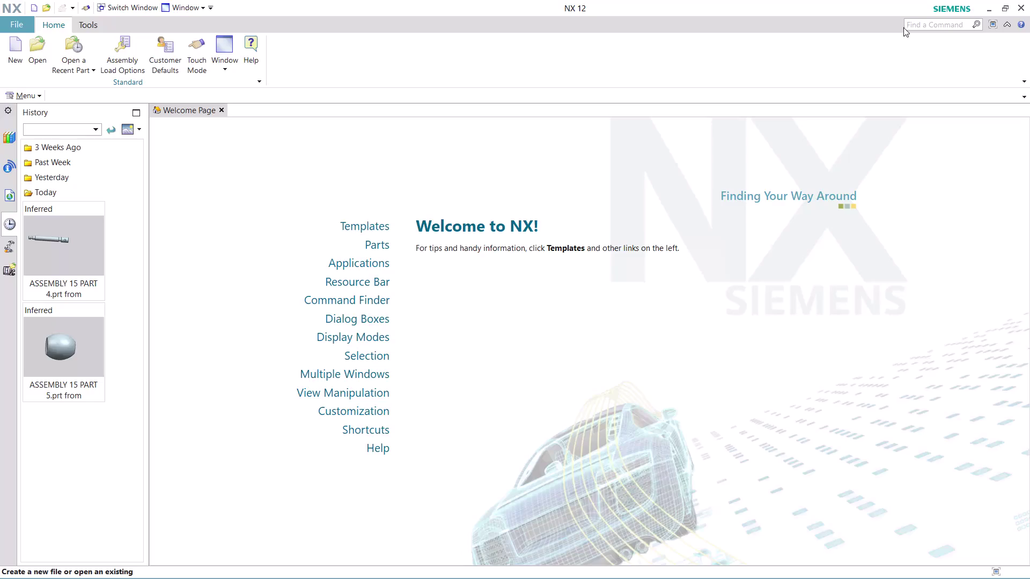
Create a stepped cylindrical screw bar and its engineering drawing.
Search 'journal' in Find a Command and launch Record Journal from the results.
click(921, 24)
text(j)
text(ourn)
key(a)
key(Return)
key(apostrophe)
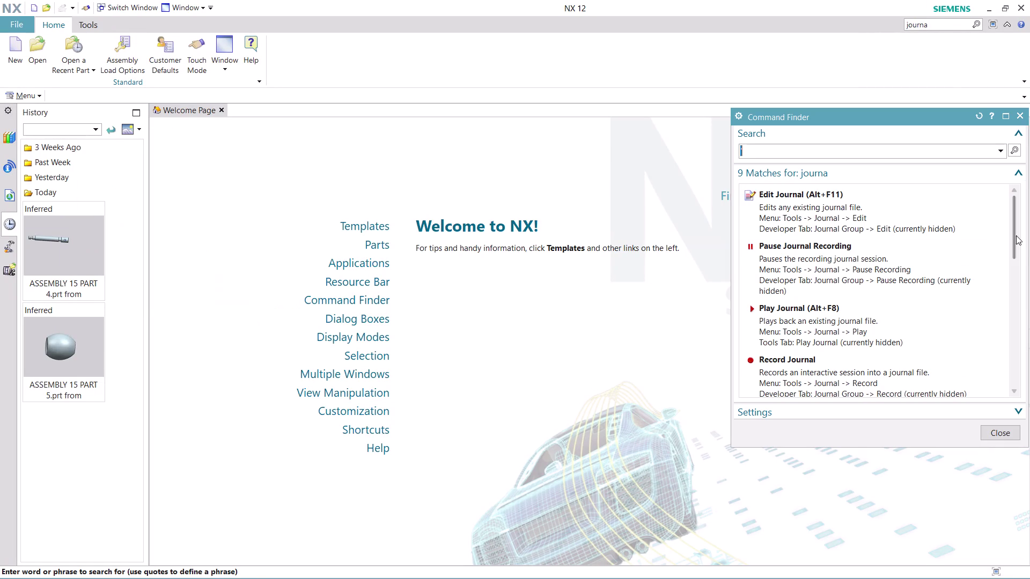
click(803, 369)
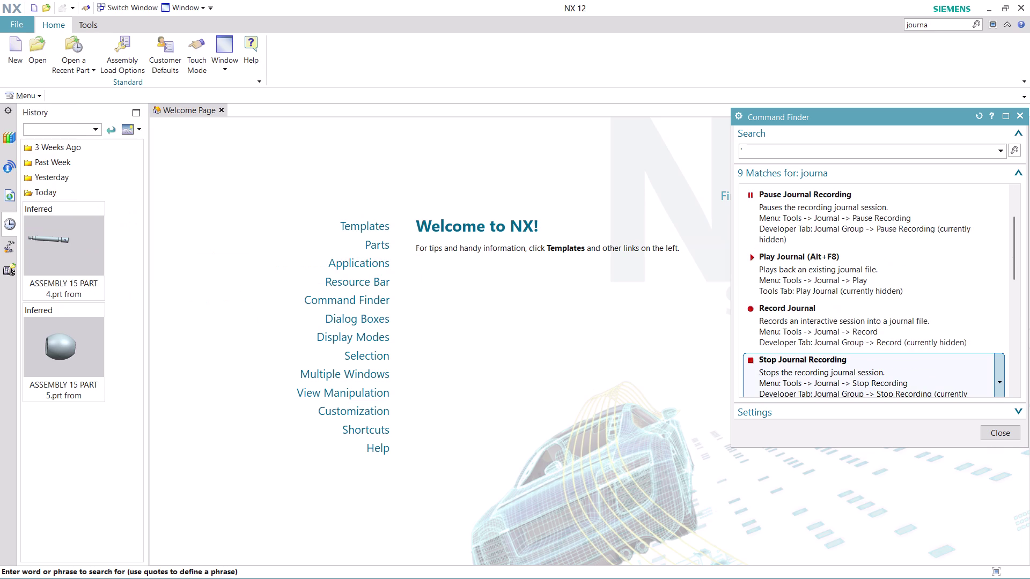
click(804, 324)
click(585, 340)
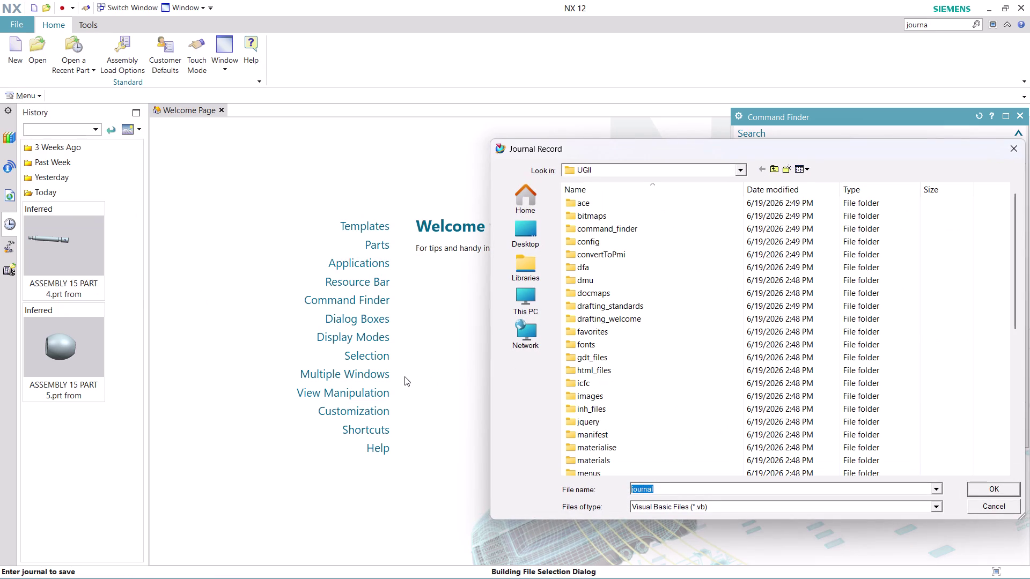
Replace the default journal name by typing 'ASSEMBLY 15 PART'.
key(ctrl+super+F24)
text(ASS)
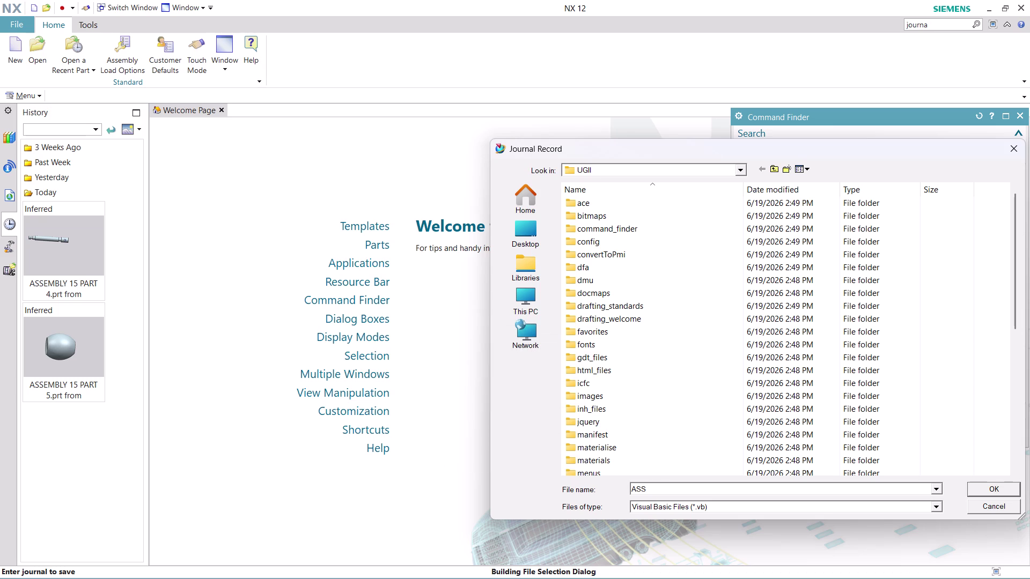
text(EMBL)
key(space)
key(BackSpace)
text(Y)
key(space)
text(15 PAR)
text(T)
Erase the typed name and browse to the Desktop folder.
key(space)
key(5)
key(BackSpace)
key(4)
key(BackSpace)
key(BackSpace)
key(BackSpace)
key(BackSpace)
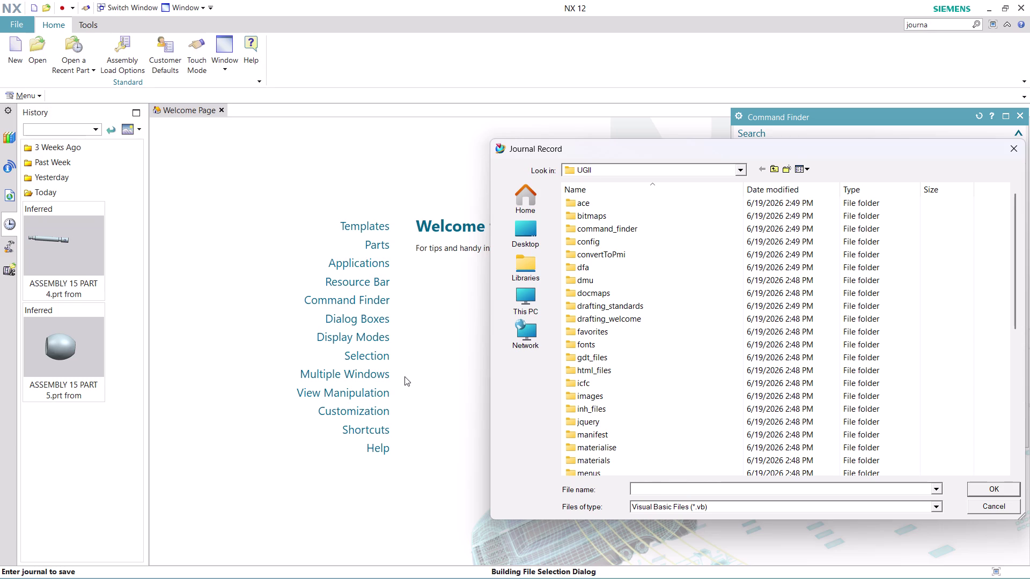
click(518, 227)
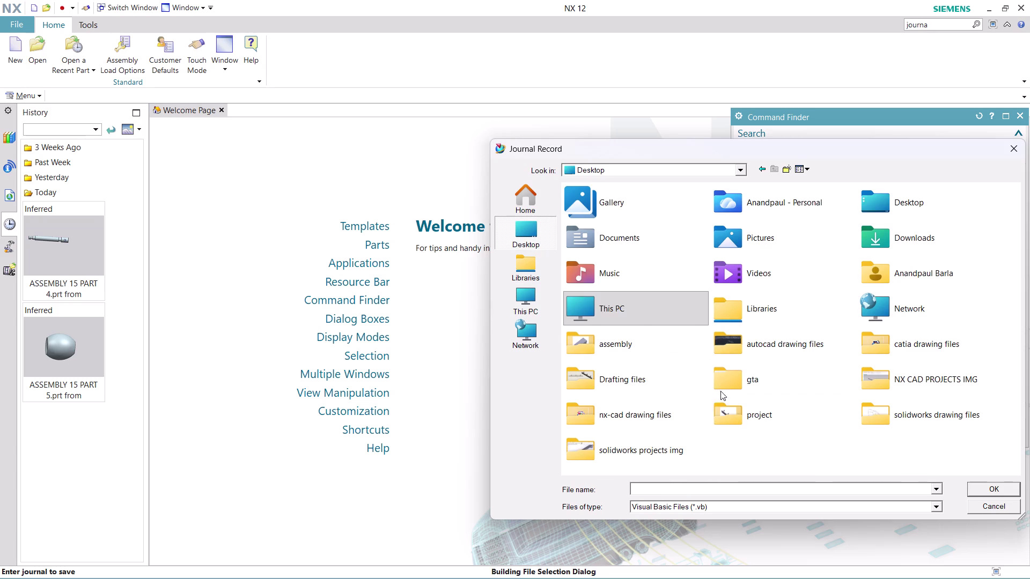
Open the nx-cad drawing files folder and enter 'ASSEMBLY 15 PART' as the file name.
double_click(656, 414)
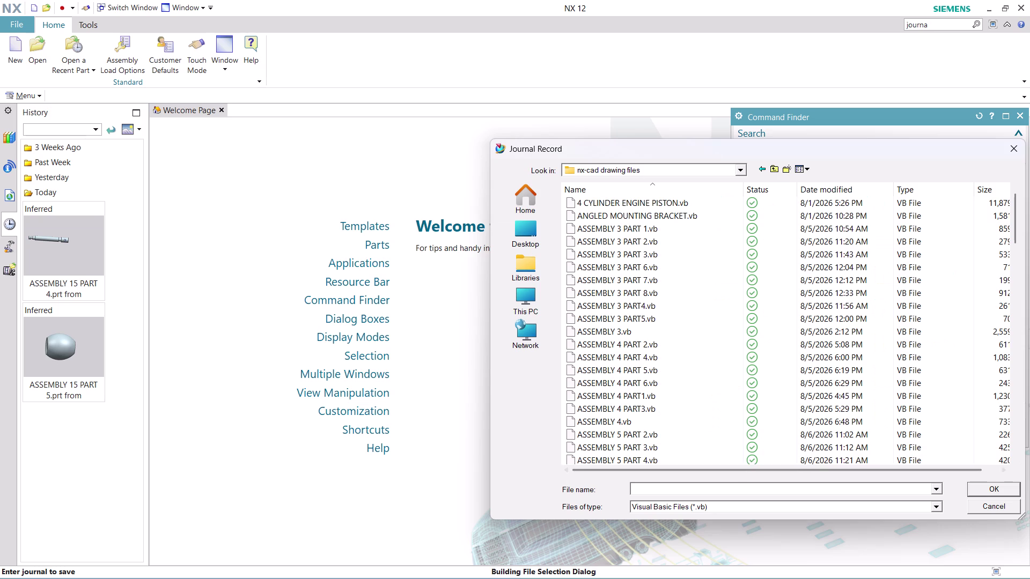
text(ASS)
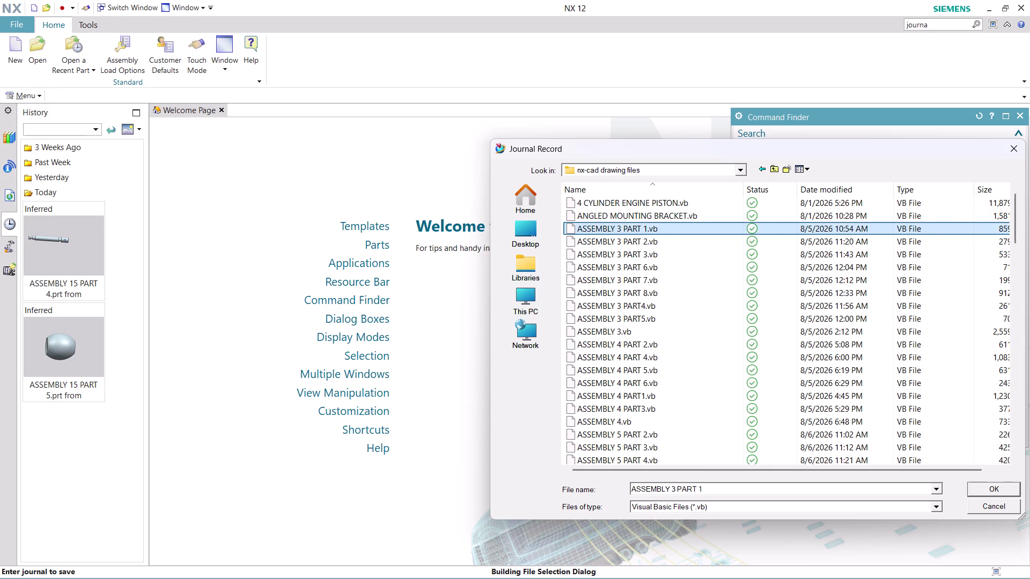
key(e)
click(718, 490)
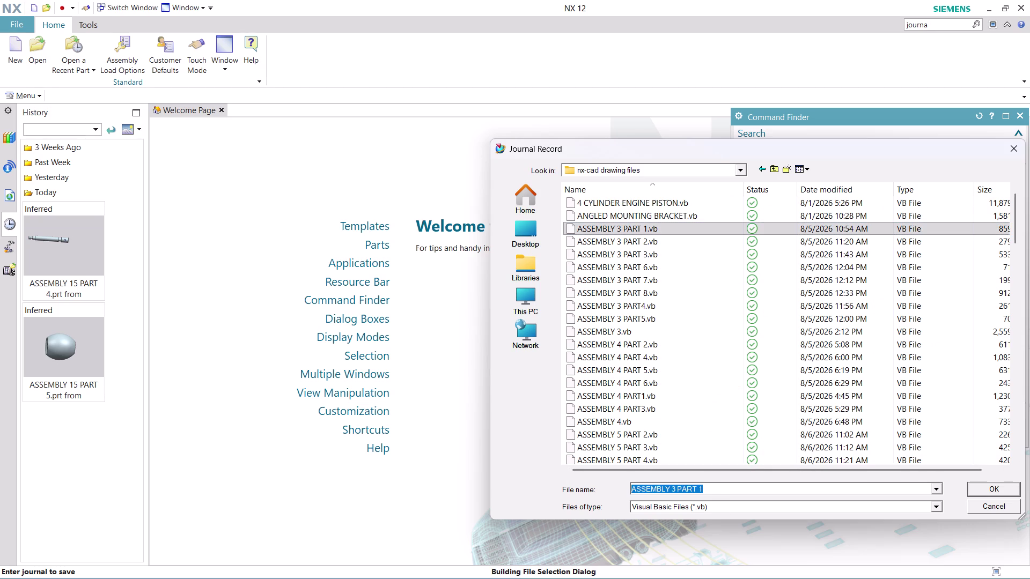
text(ASS)
text(E)
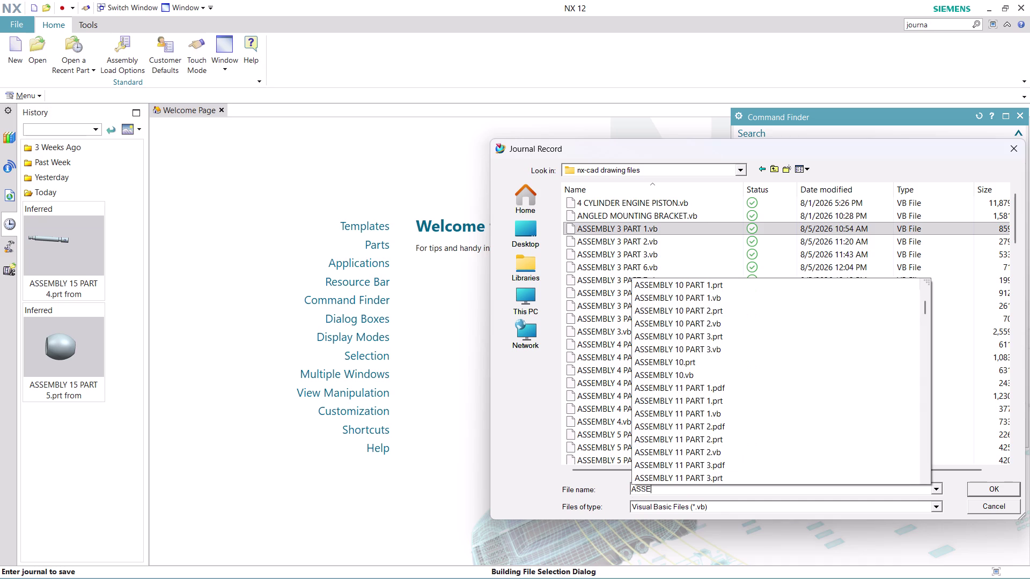
text(MBLY)
key(space)
text(15)
key(space)
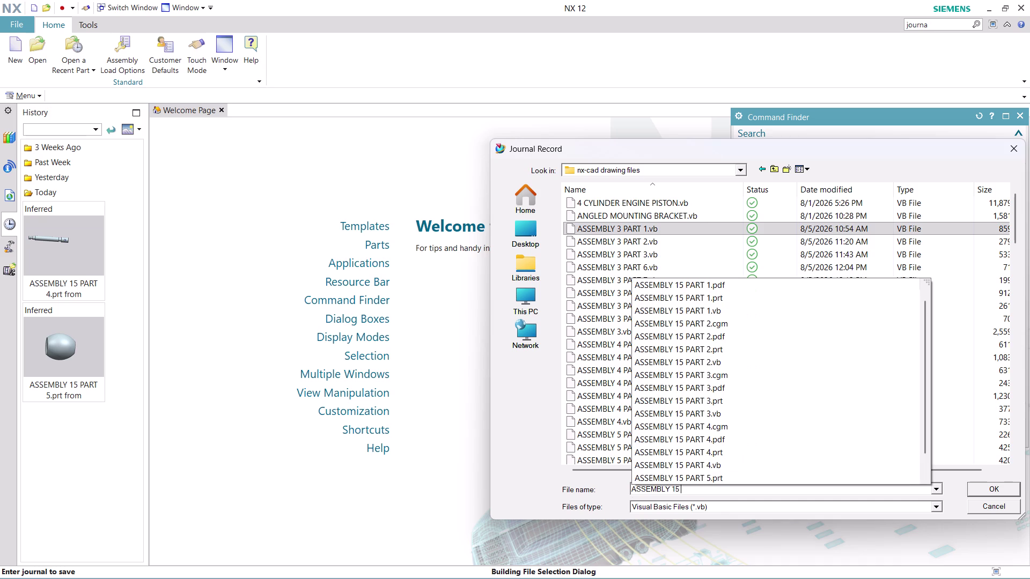
text(PART)
key(space)
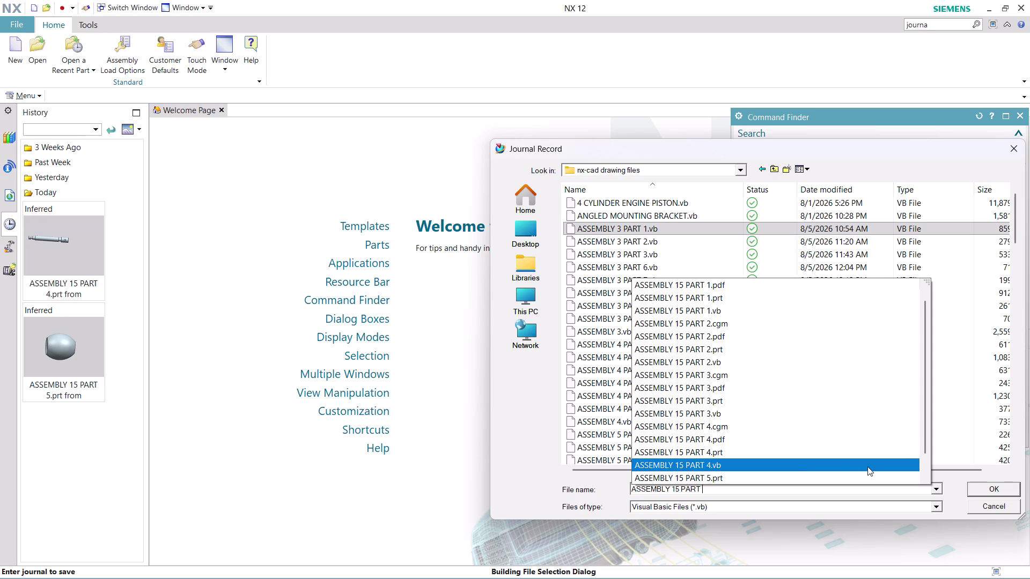
Complete the name as 'ASSEMBLY 15 PART 6' and save it to start journaling.
scroll(down, 3)
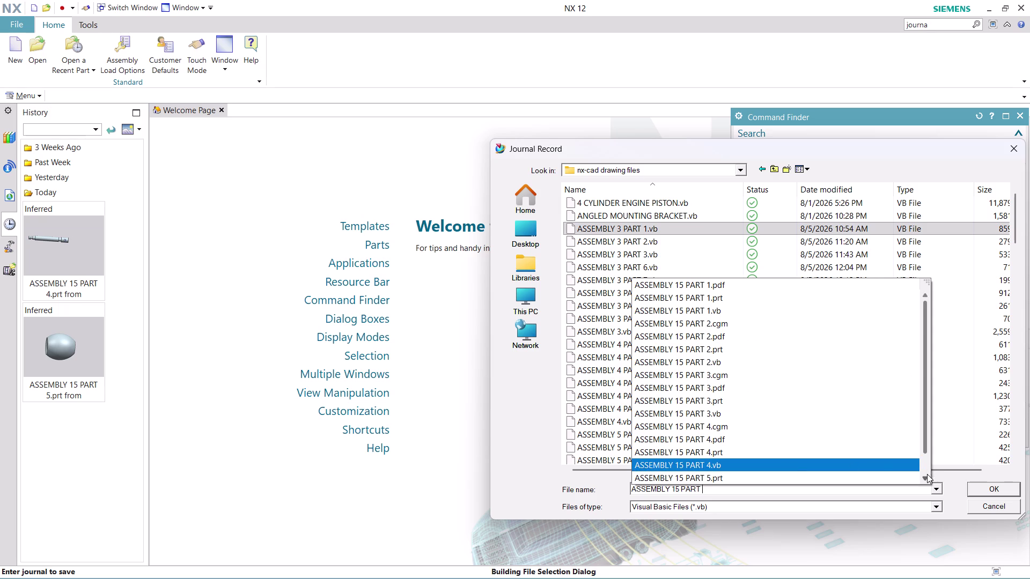
click(926, 474)
click(926, 475)
click(927, 475)
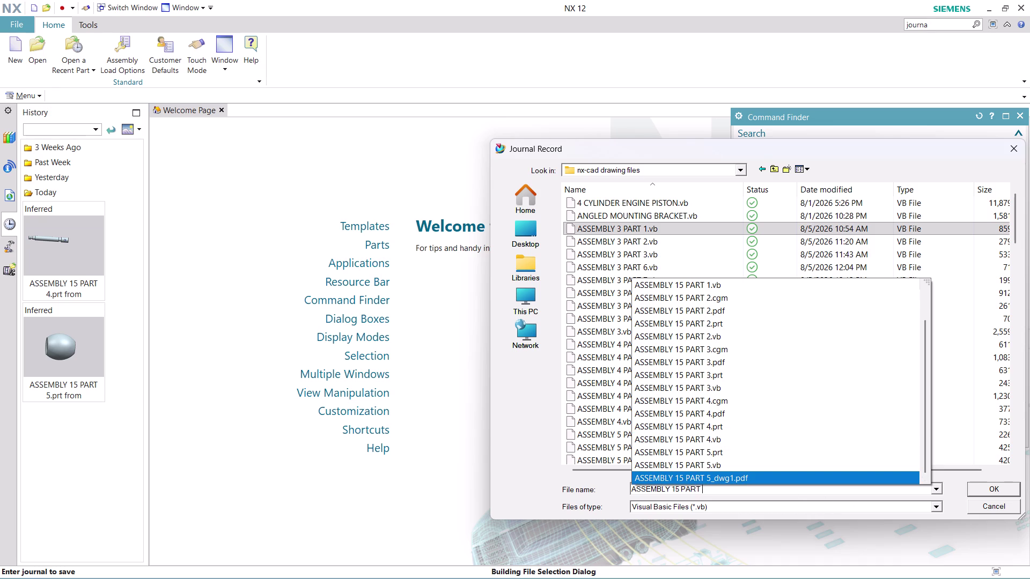
key(6)
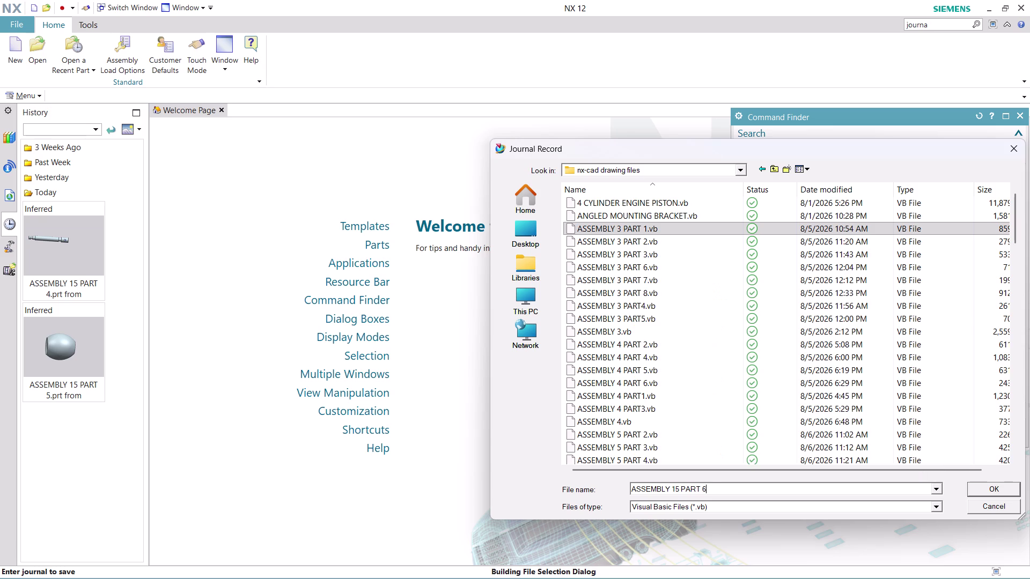
key(Return)
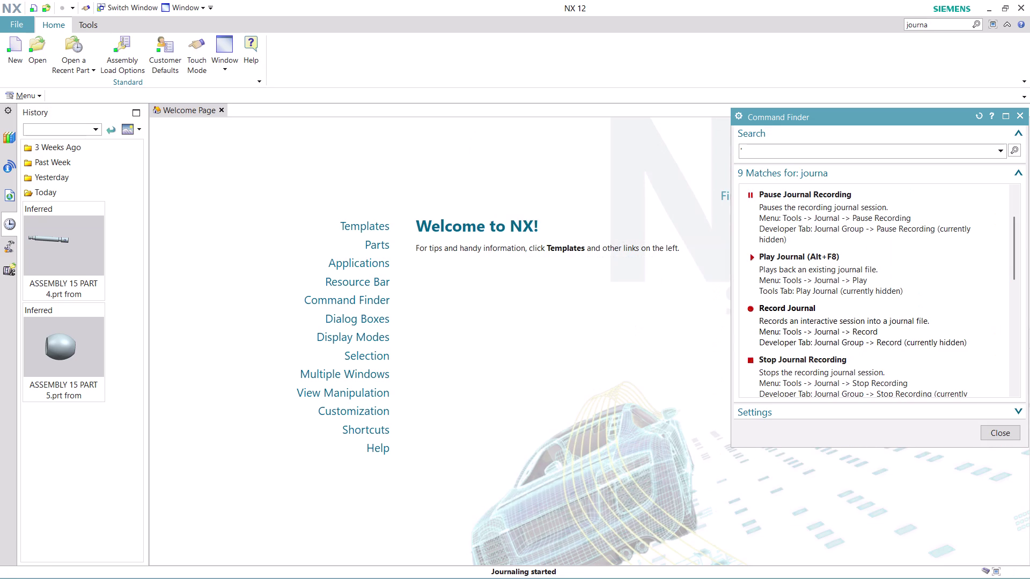
click(1005, 433)
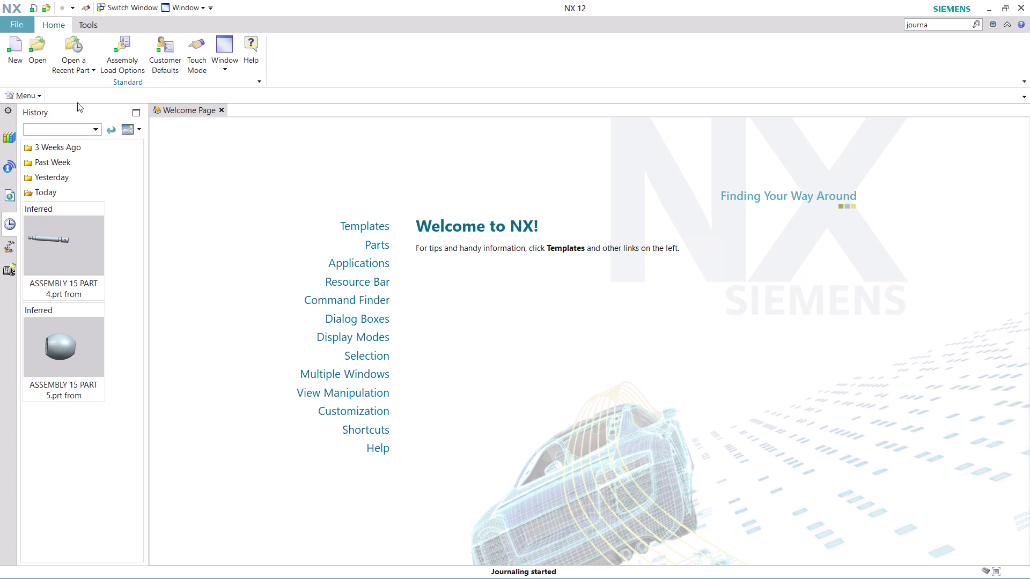
Create dwg1.prt from the A0 drawing template, skip the title block, then close it.
click(17, 58)
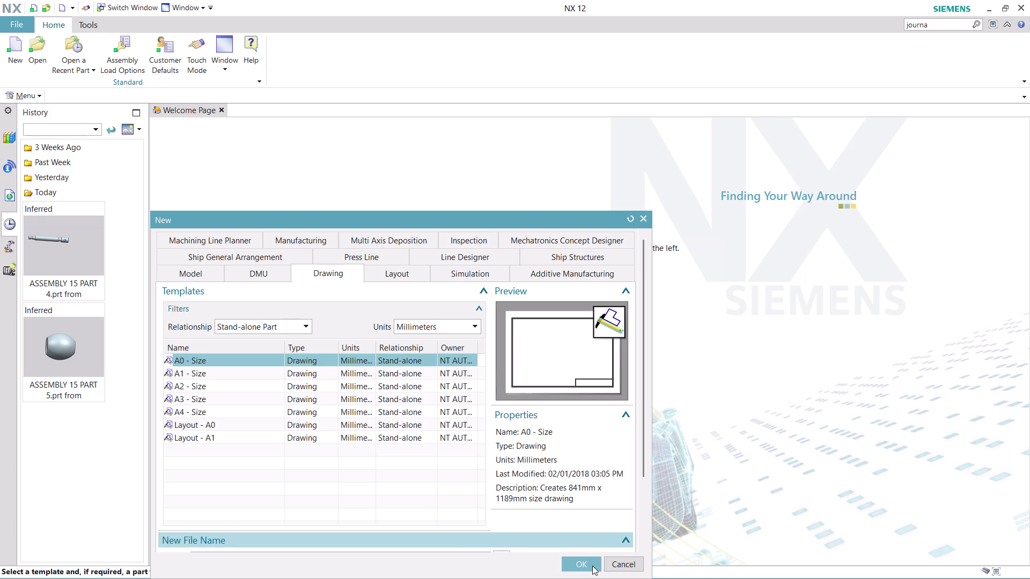
click(592, 566)
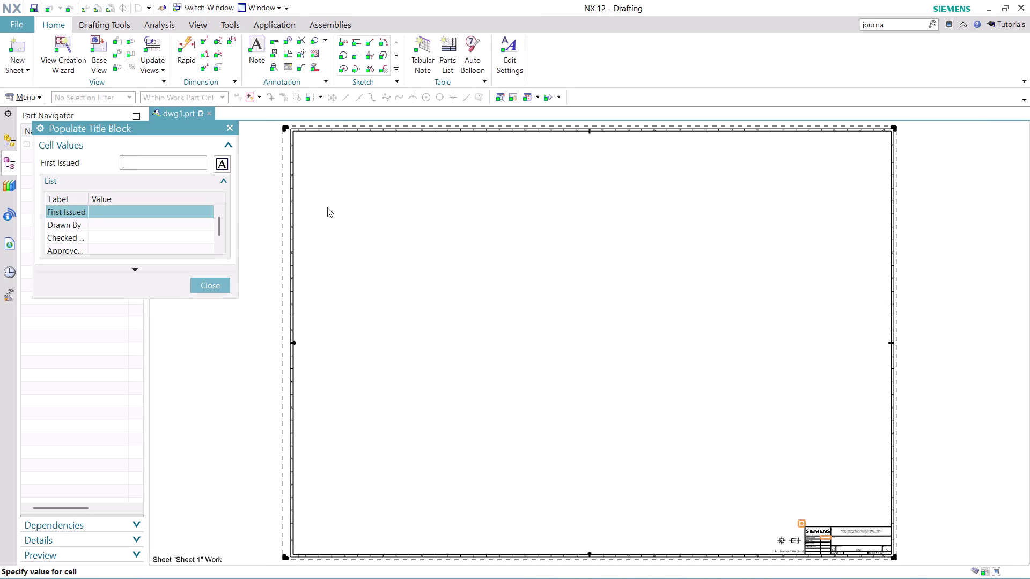
click(228, 127)
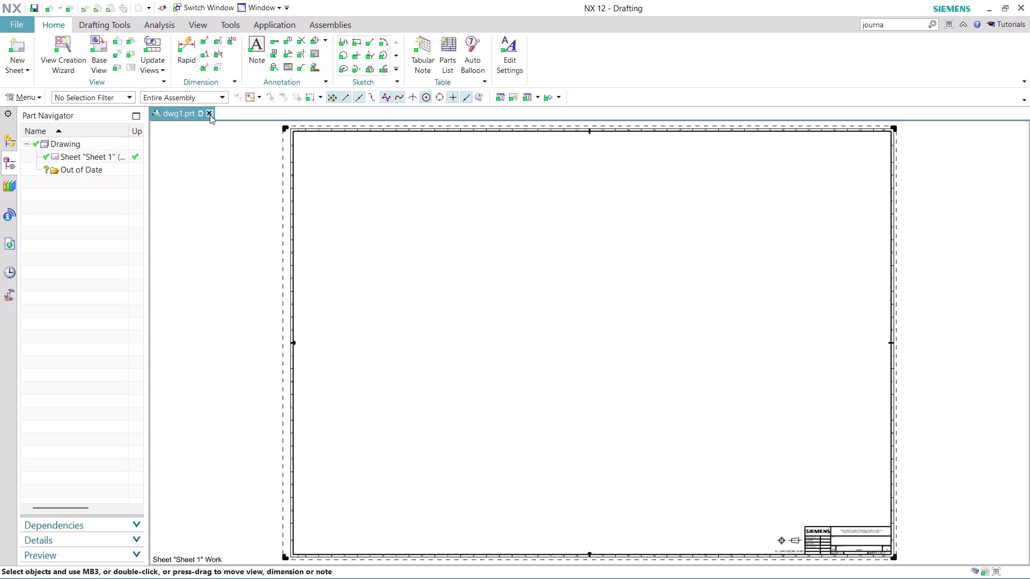
click(210, 115)
click(528, 322)
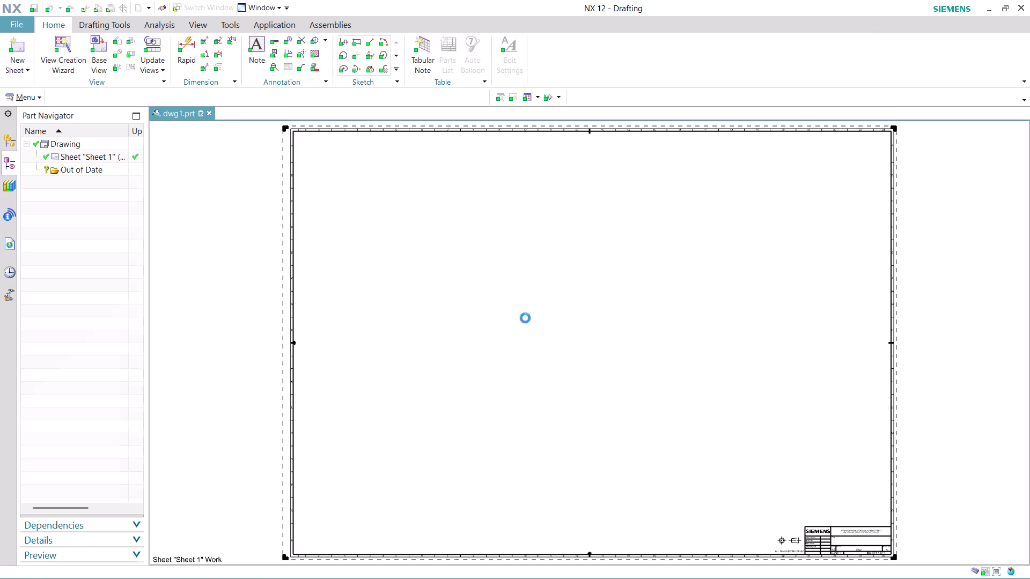
click(19, 55)
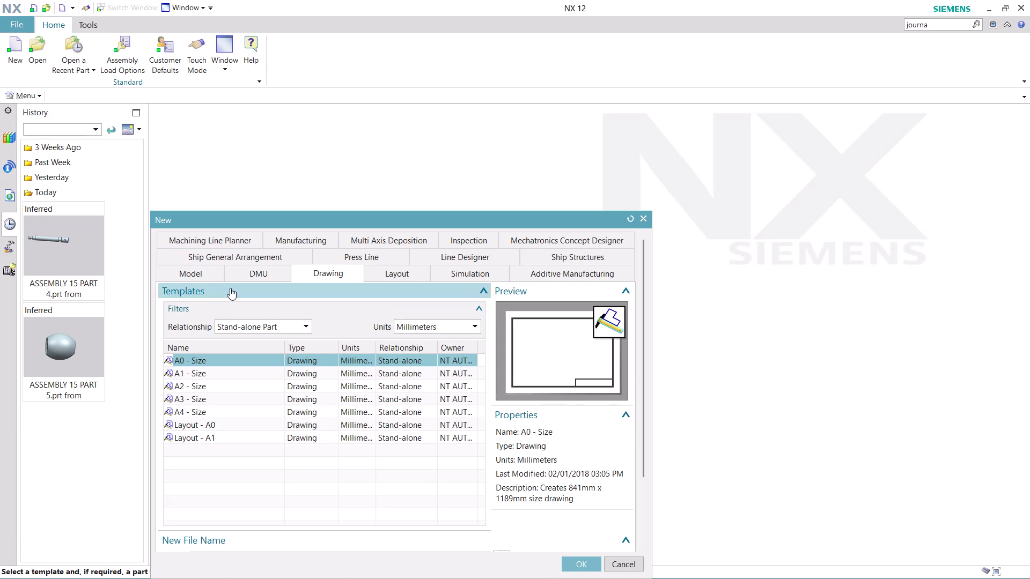
Create a new model part from the modelling templates and begin a sketch.
click(211, 273)
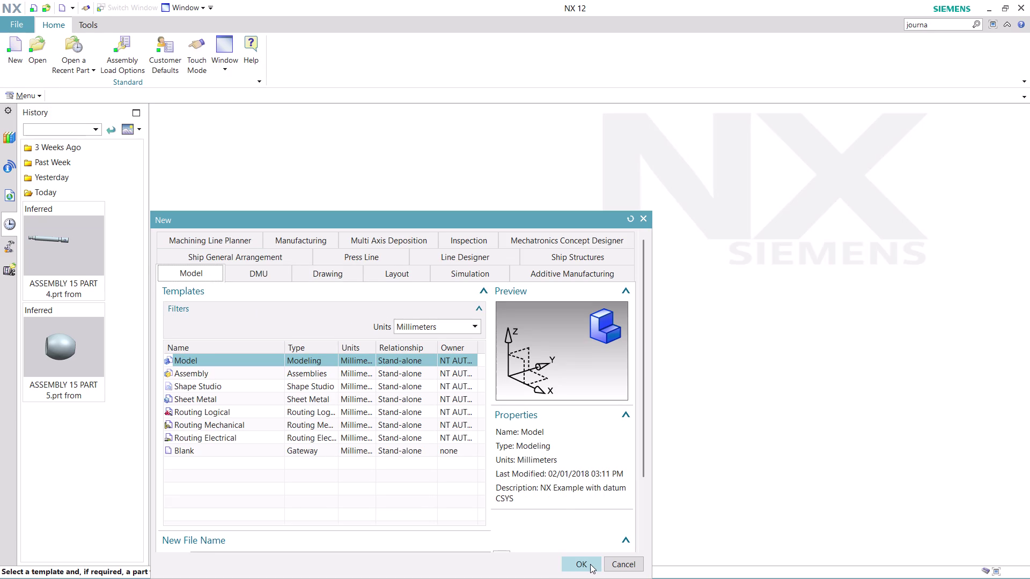
click(590, 564)
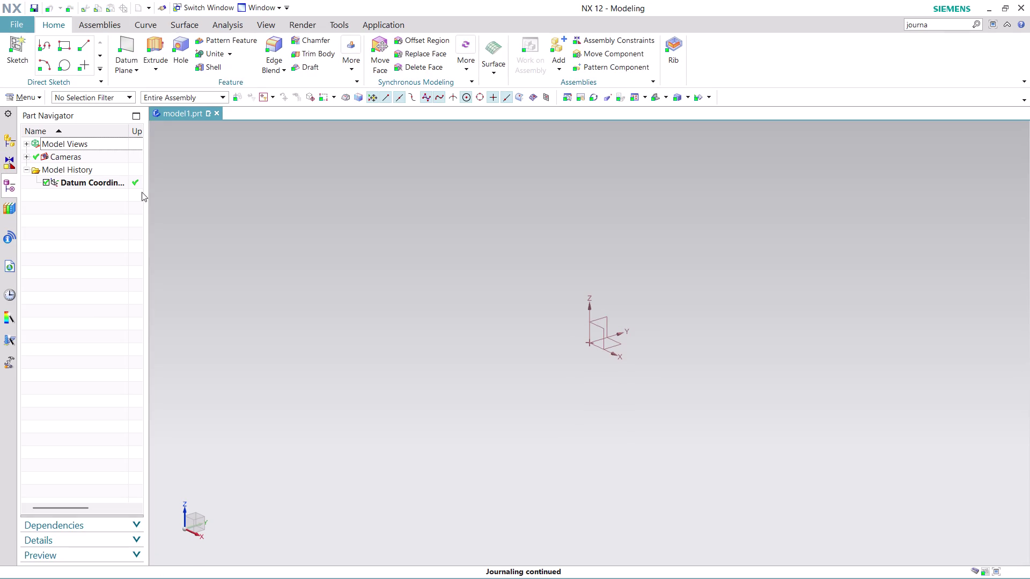
click(30, 97)
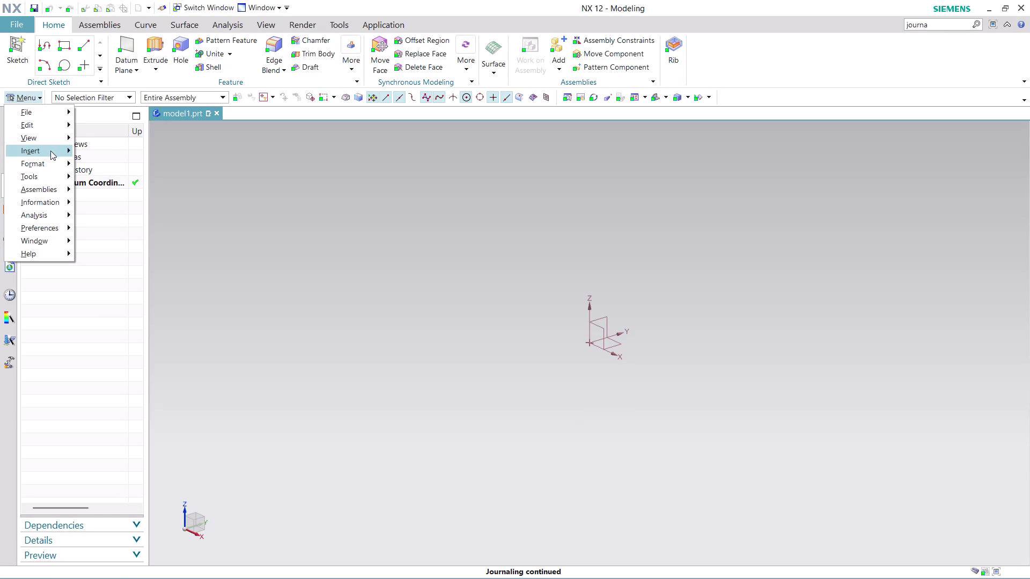
click(124, 159)
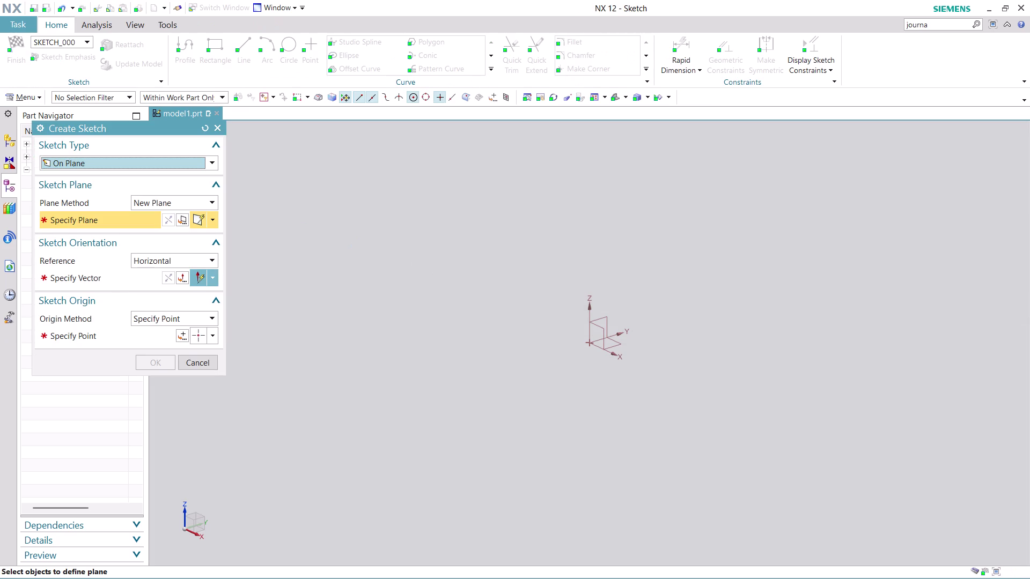
Place the sketch on the XY plane, oriented along Y, with origin at 0,0,0.
click(618, 348)
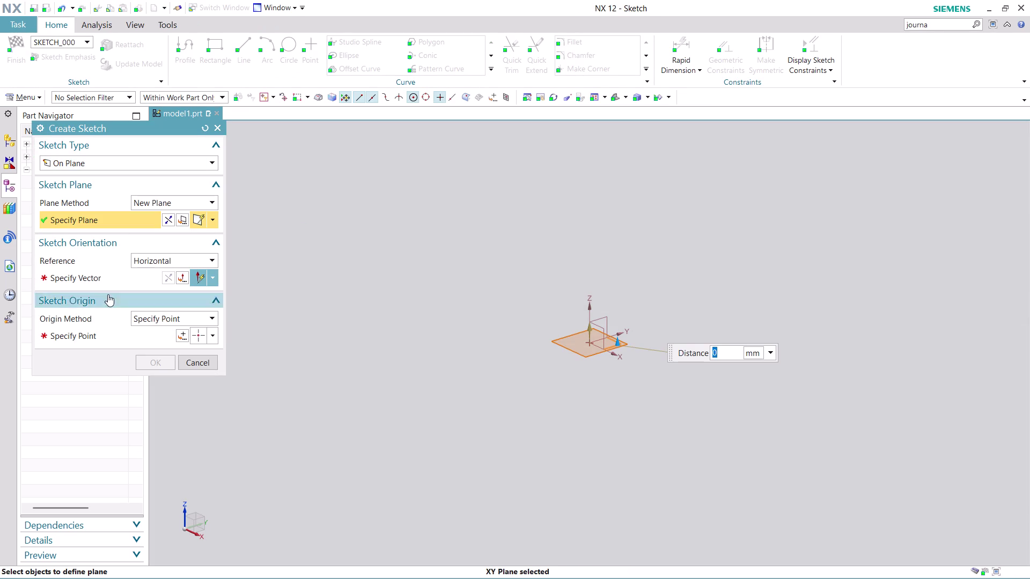
click(113, 278)
click(610, 336)
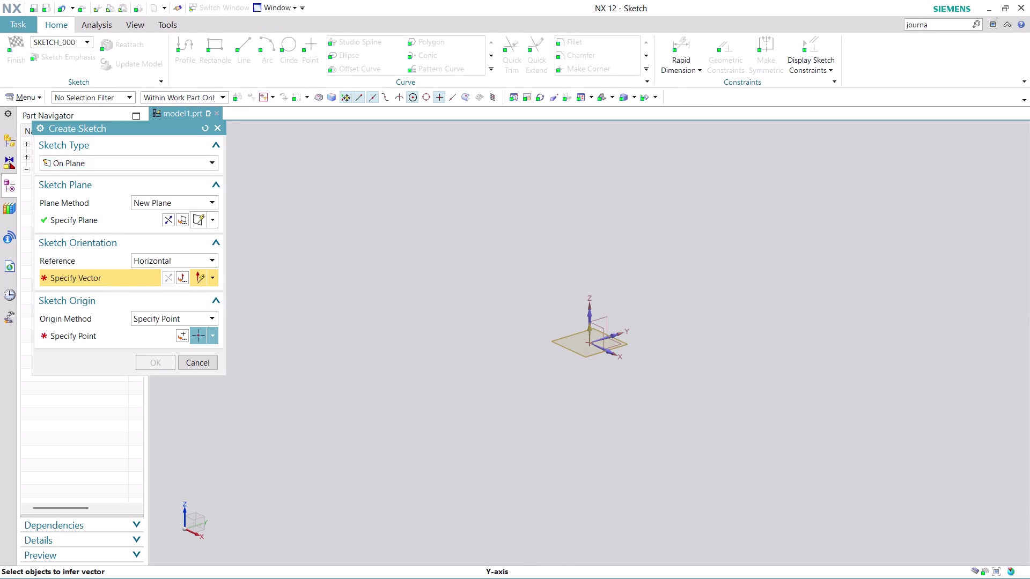
click(180, 336)
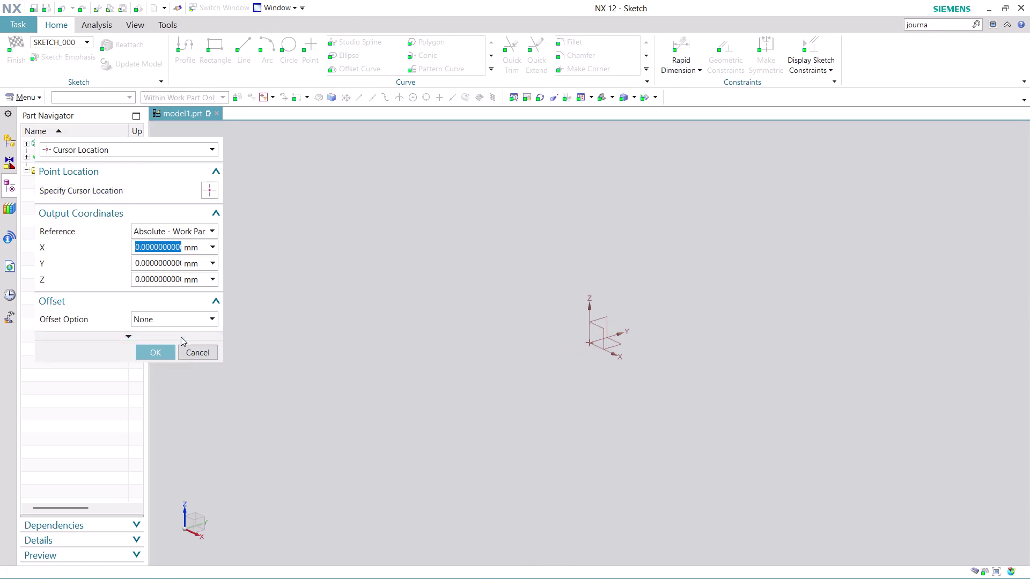
click(150, 352)
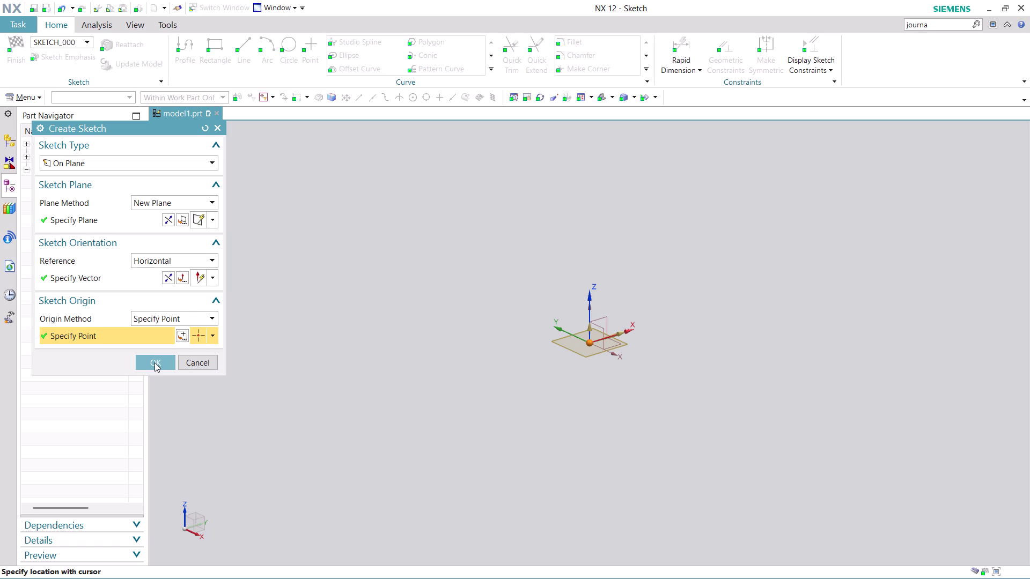
click(154, 363)
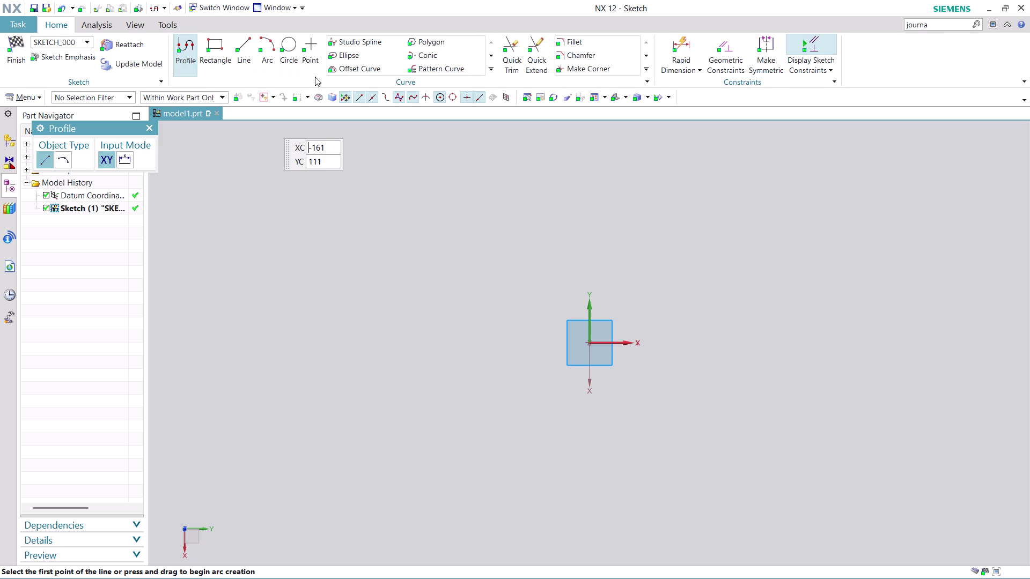
Draw a diameter-6 circle centred on the origin, then Finish Sketch.
click(292, 45)
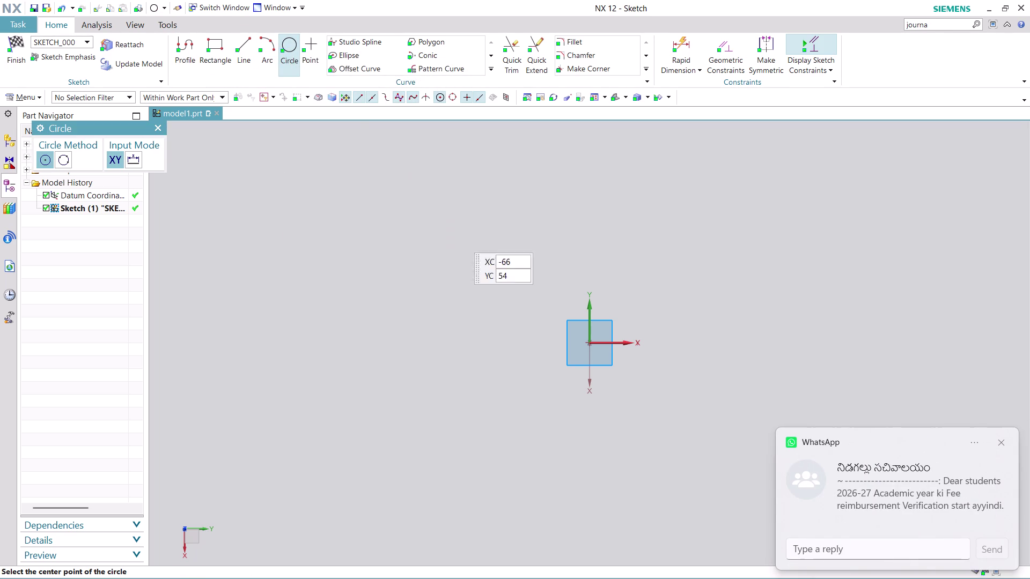
click(588, 341)
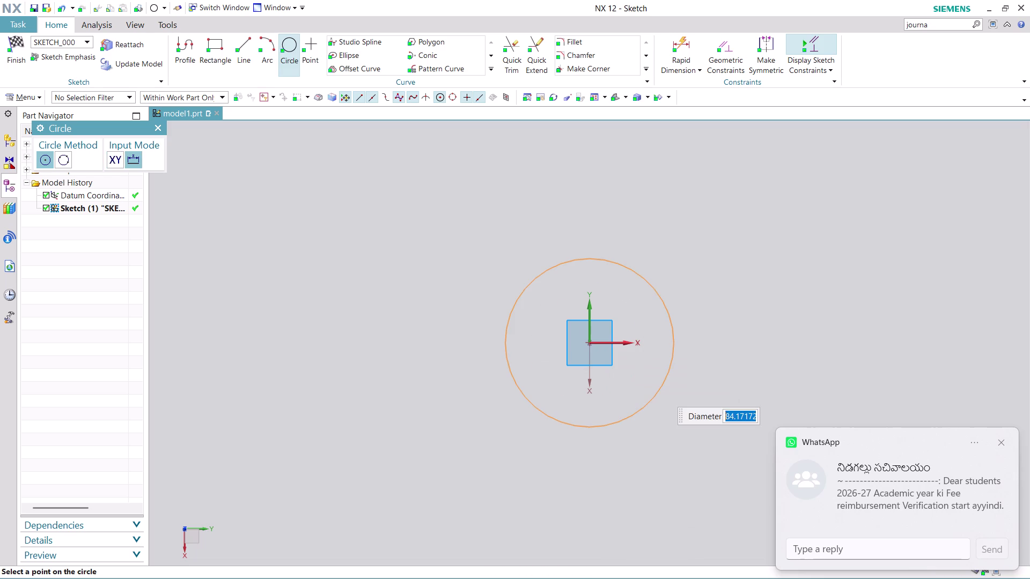
key(6)
key(Return)
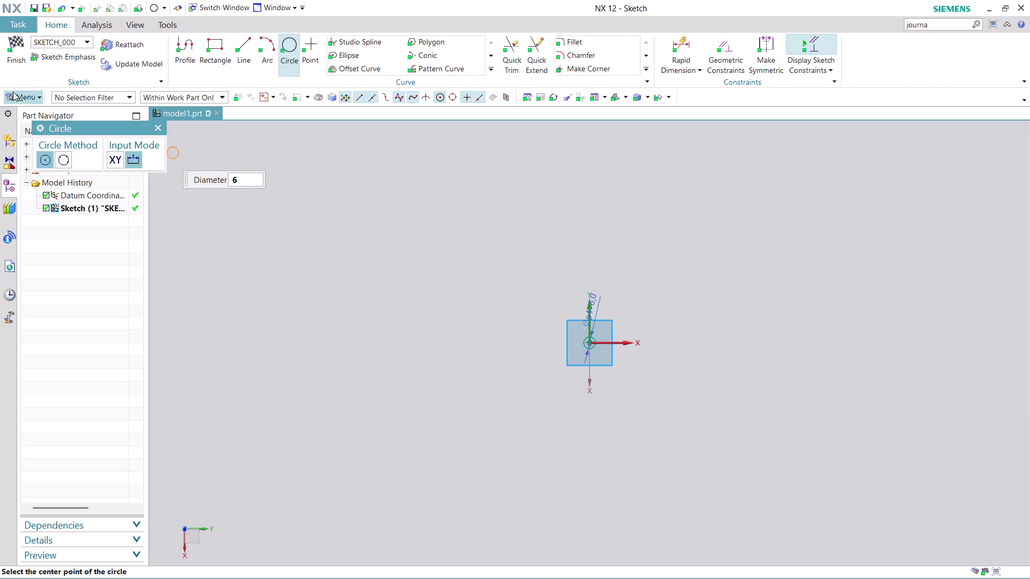
click(13, 64)
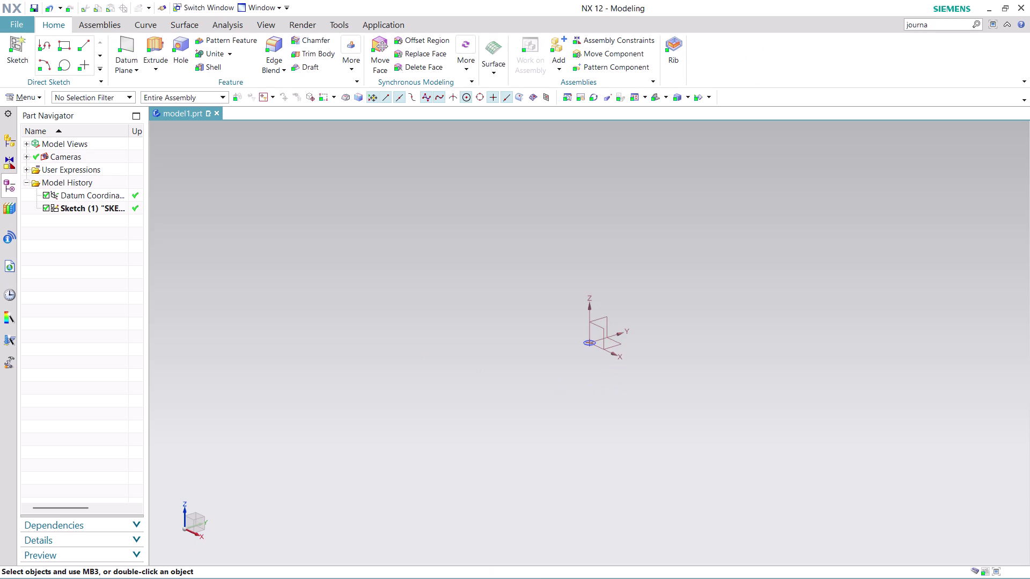
scroll(up, 3)
scroll(up, 3)
scroll(up, 3)
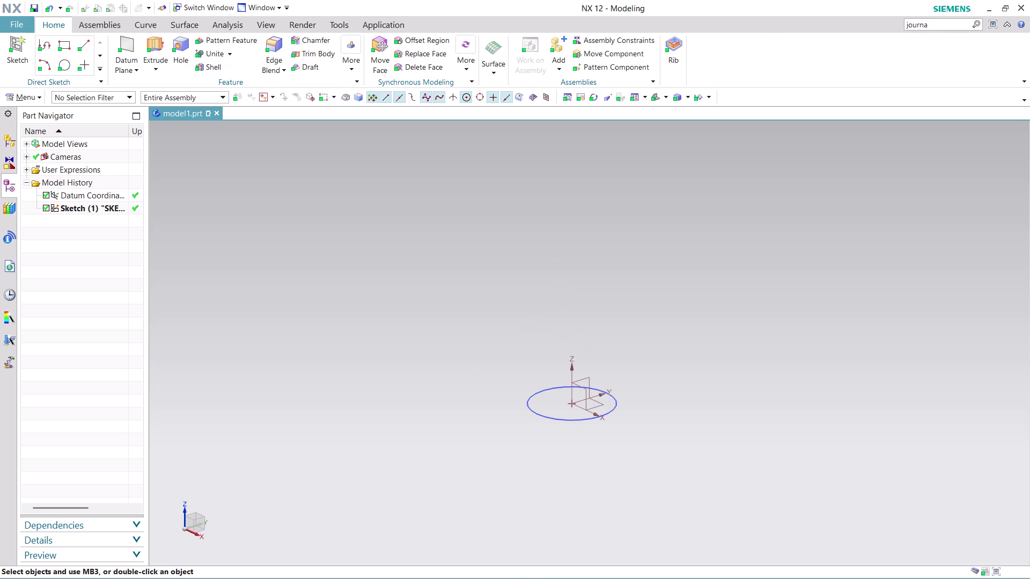
click(157, 45)
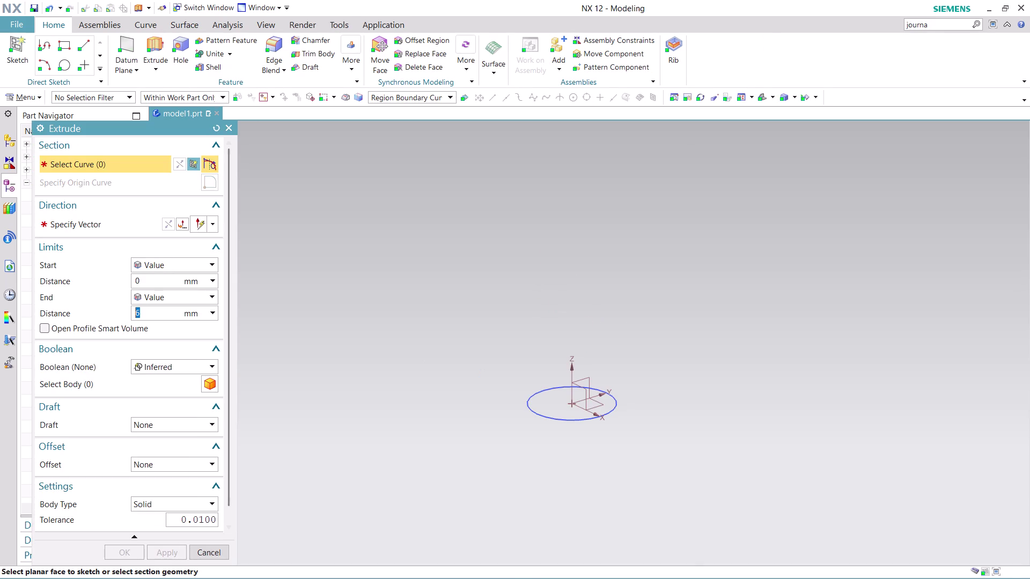
click(553, 406)
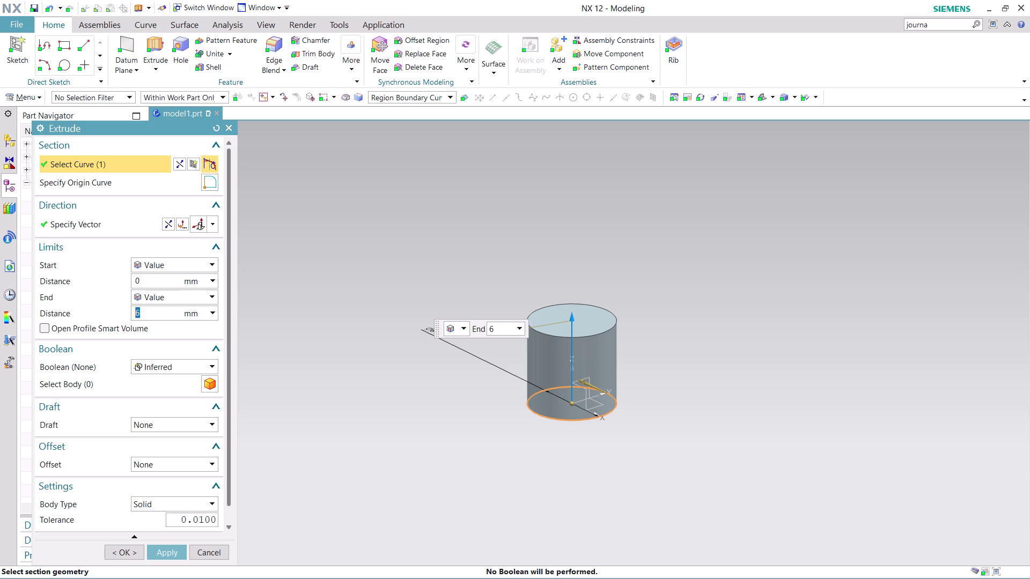
text(1)
text(04)
key(minus)
text(20)
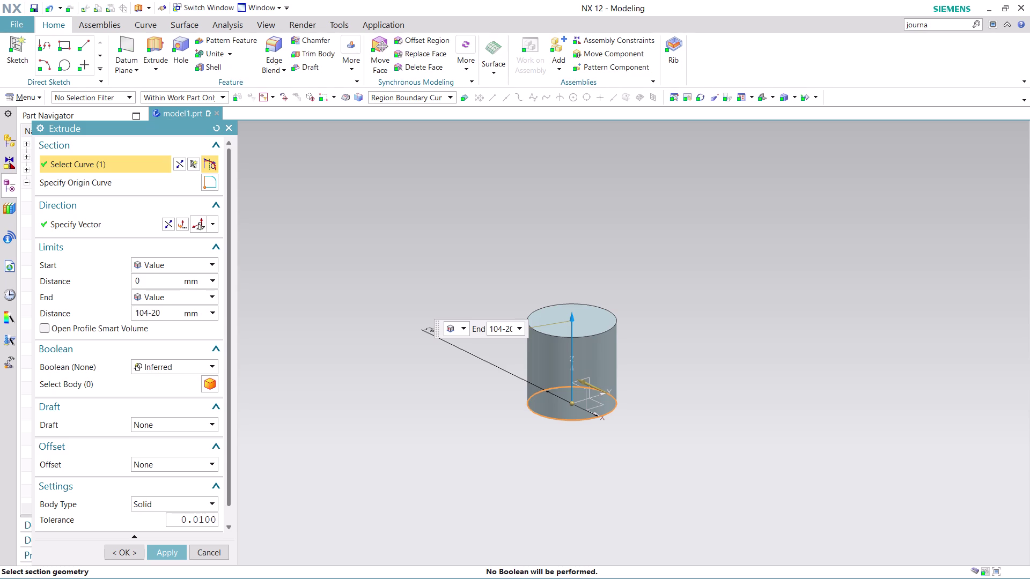
text(/2)
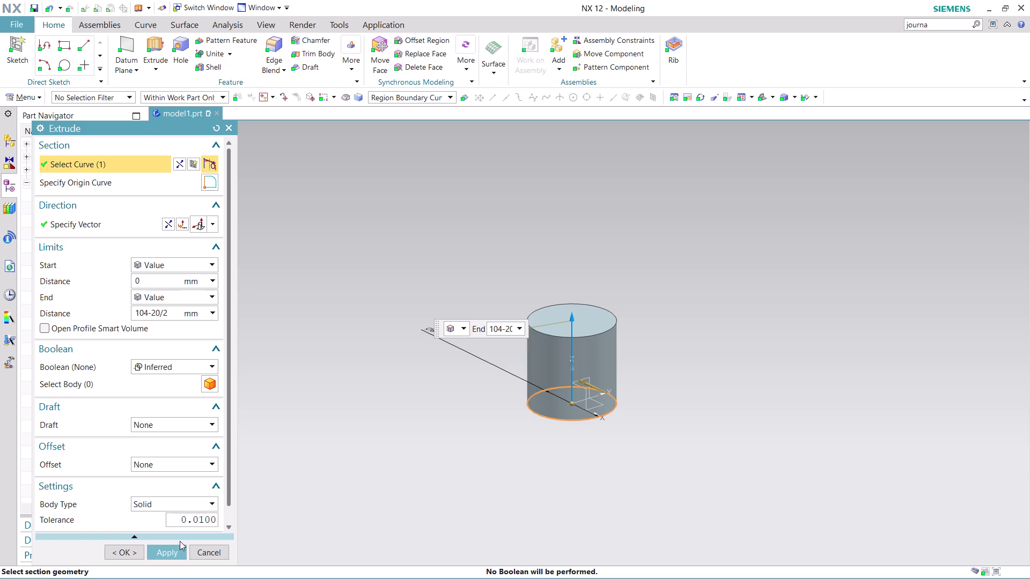
click(168, 554)
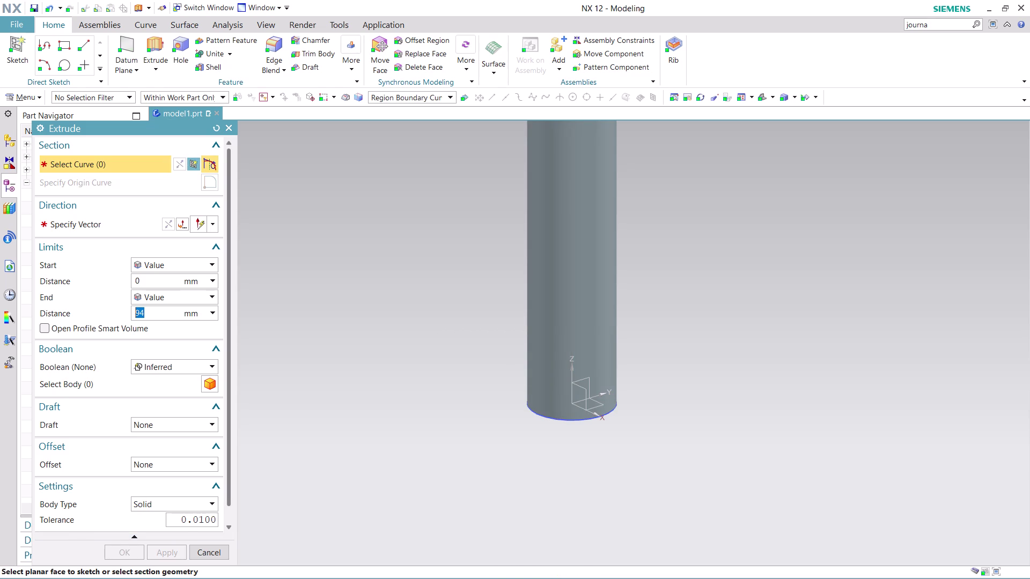
scroll(down, 3)
scroll(down, 3)
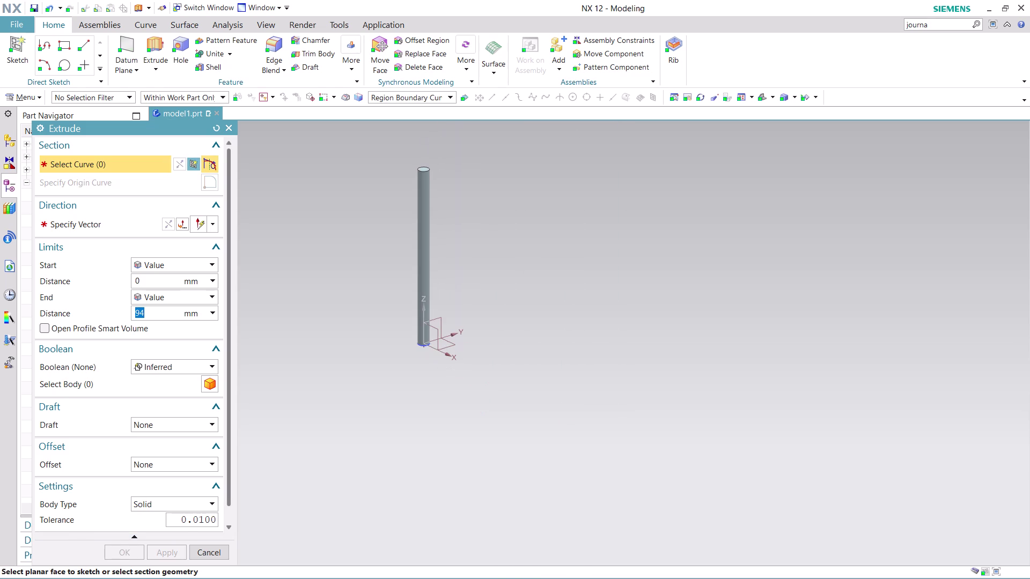
scroll(up, 3)
scroll(up, 3)
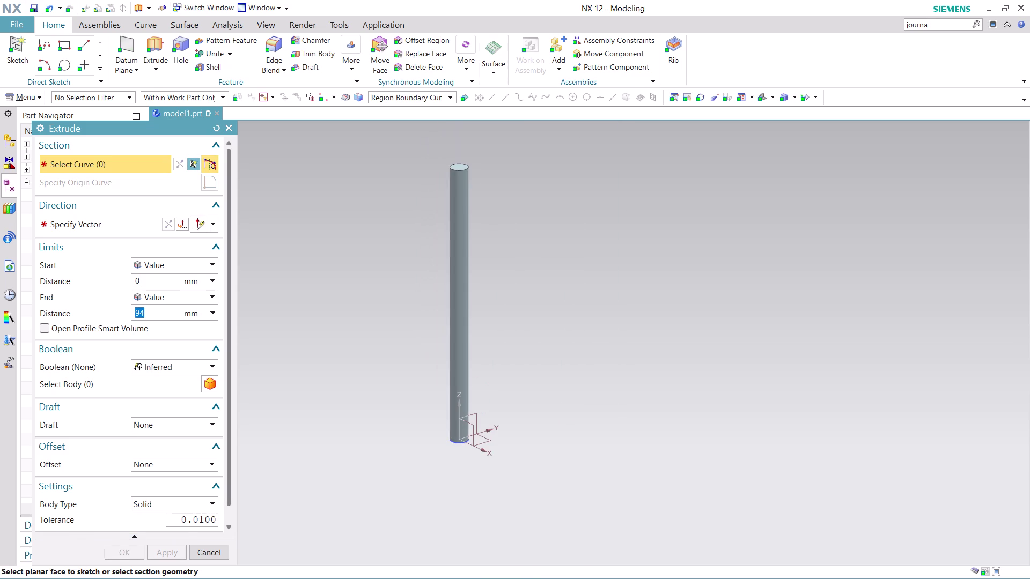
key(ctrl+z)
key(ctrl+z)
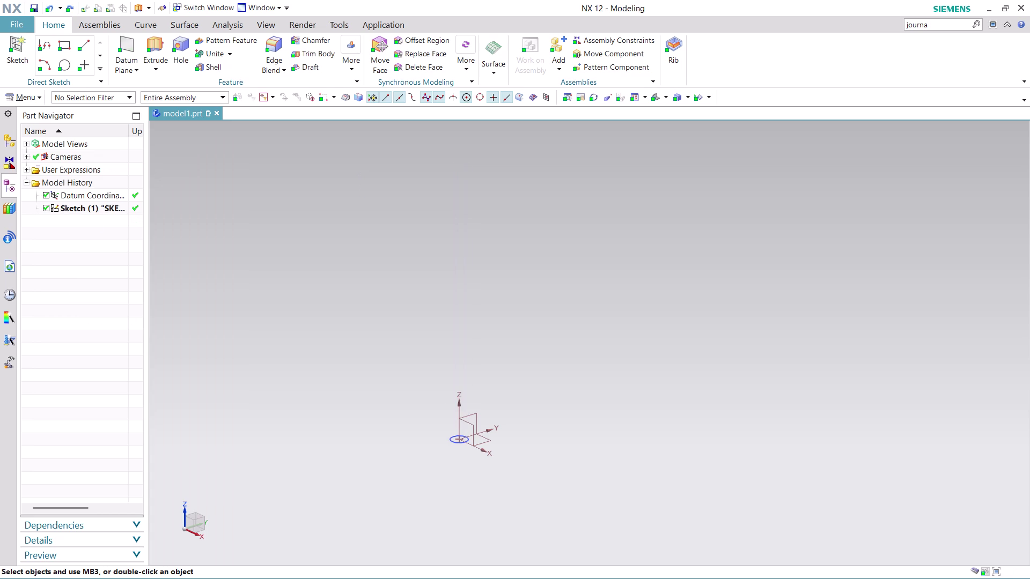
click(148, 48)
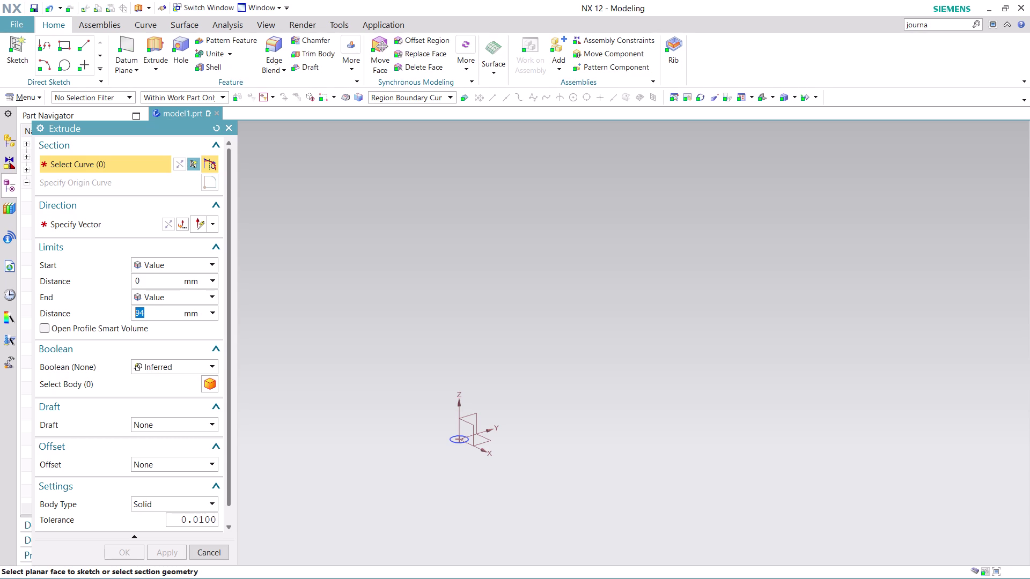
Set the Extrude end distance to 84/2 with a Symmetric Value limit.
click(562, 283)
double_click(163, 318)
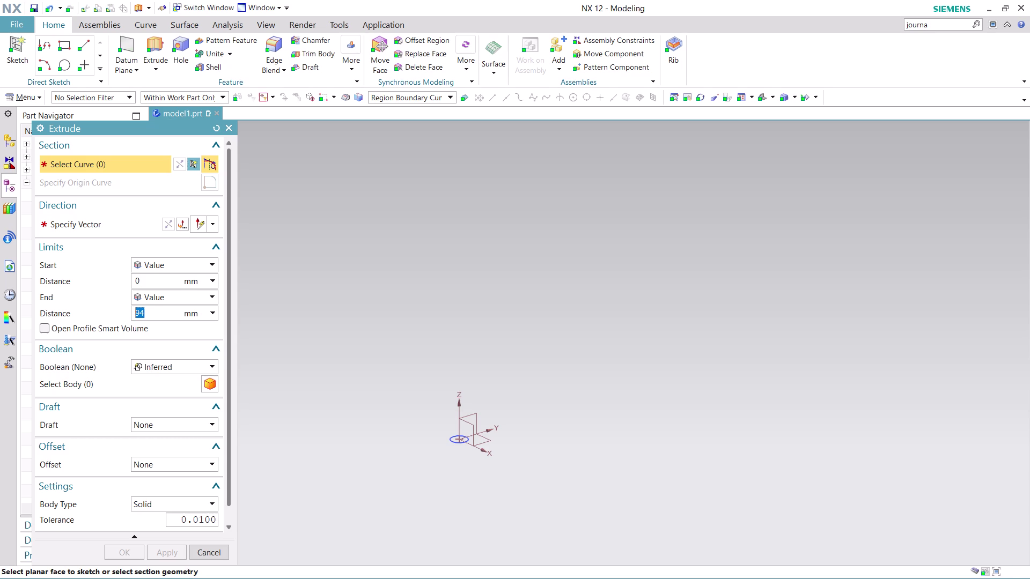
text(84)
text(/.)
key(BackSpace)
key(2)
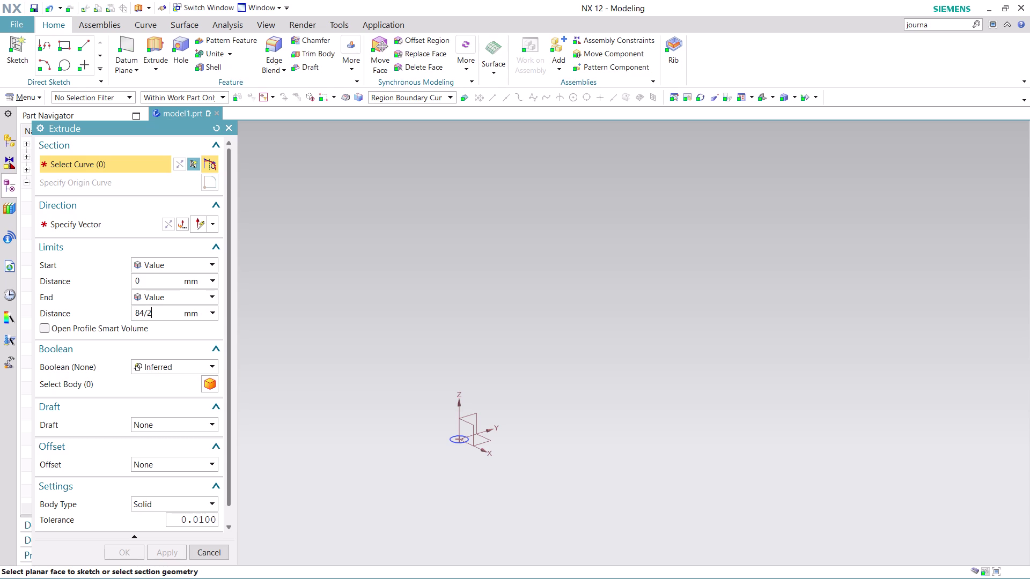
click(182, 293)
click(192, 322)
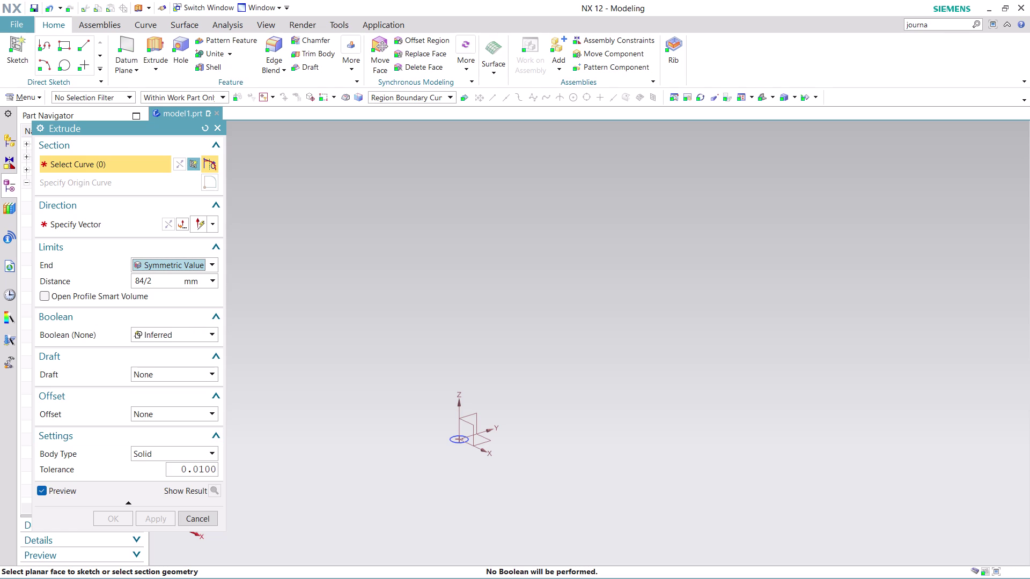
Select the circle as profile, apply the extrusion and close the dialog.
scroll(up, 3)
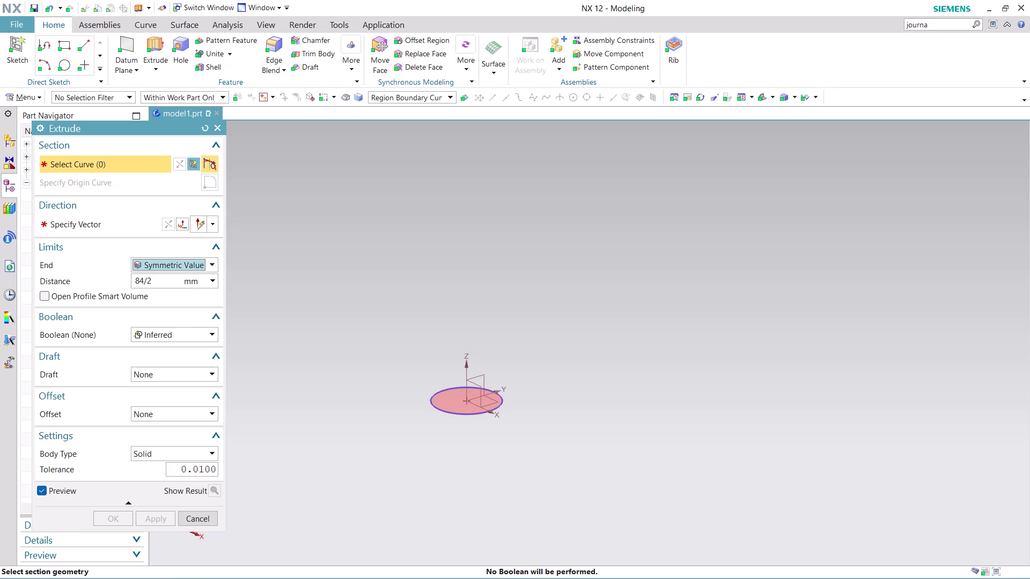
click(448, 403)
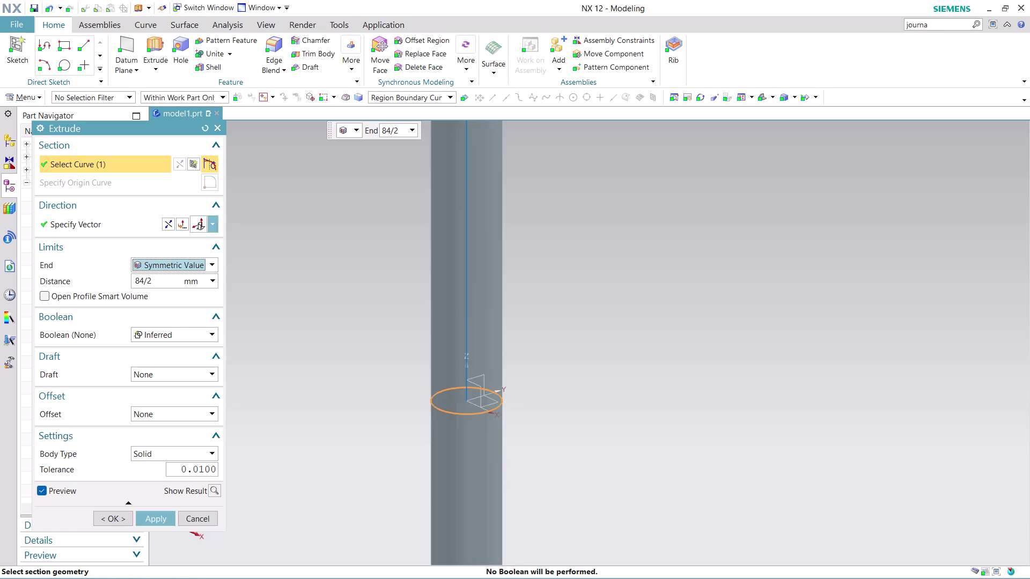
scroll(down, 3)
scroll(down, 3)
scroll(up, 3)
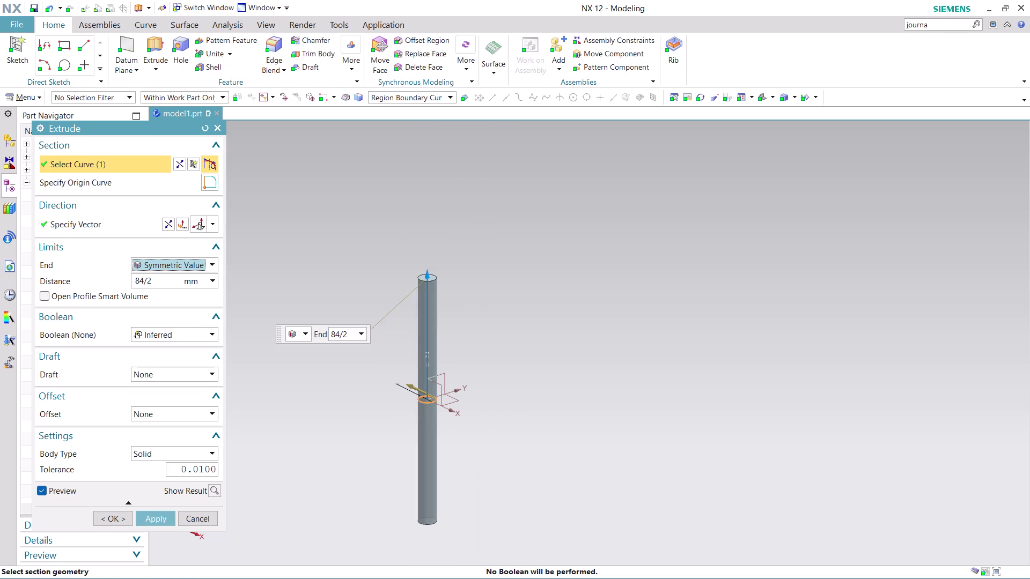
click(166, 520)
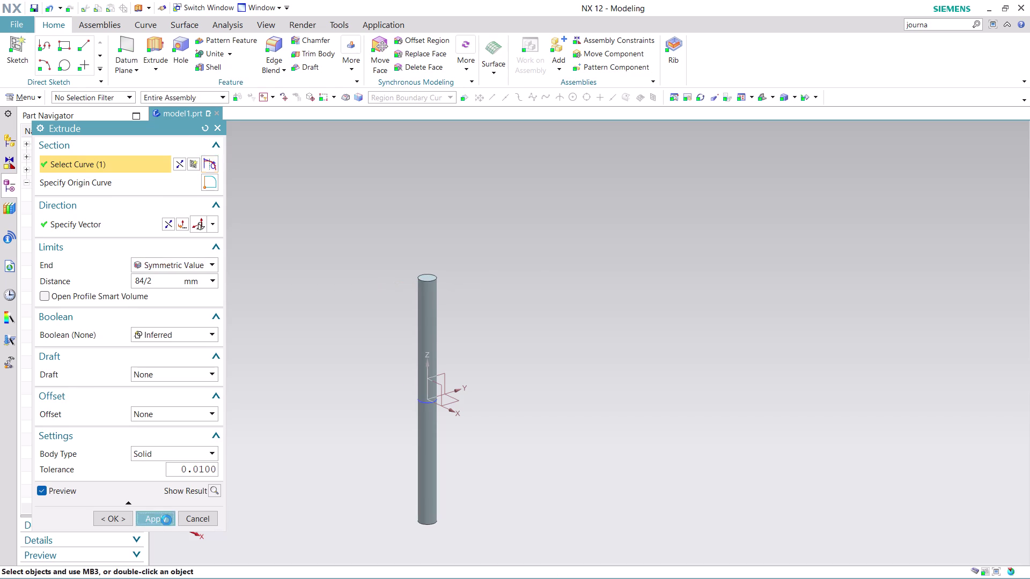
click(201, 516)
scroll(down, 3)
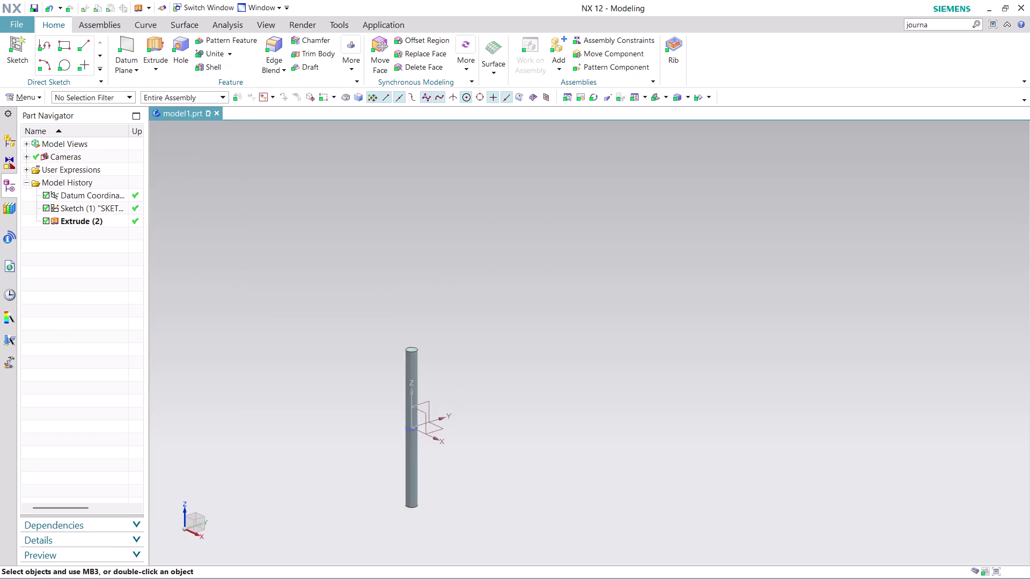
Zoom in on the 84-long cylinder, then open Menu > Insert.
scroll(down, 3)
scroll(up, 3)
scroll(up, 3)
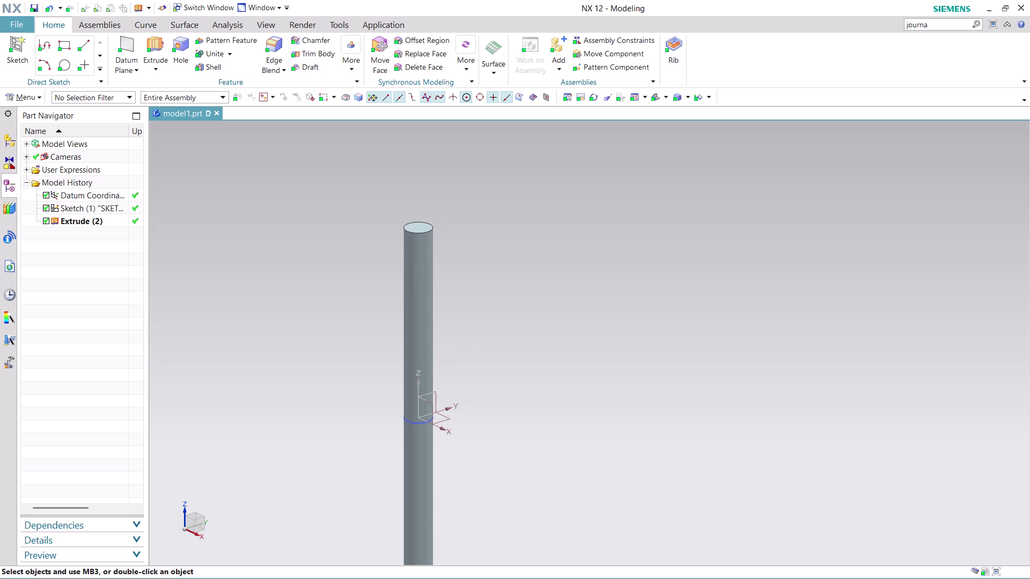
scroll(down, 3)
scroll(up, 3)
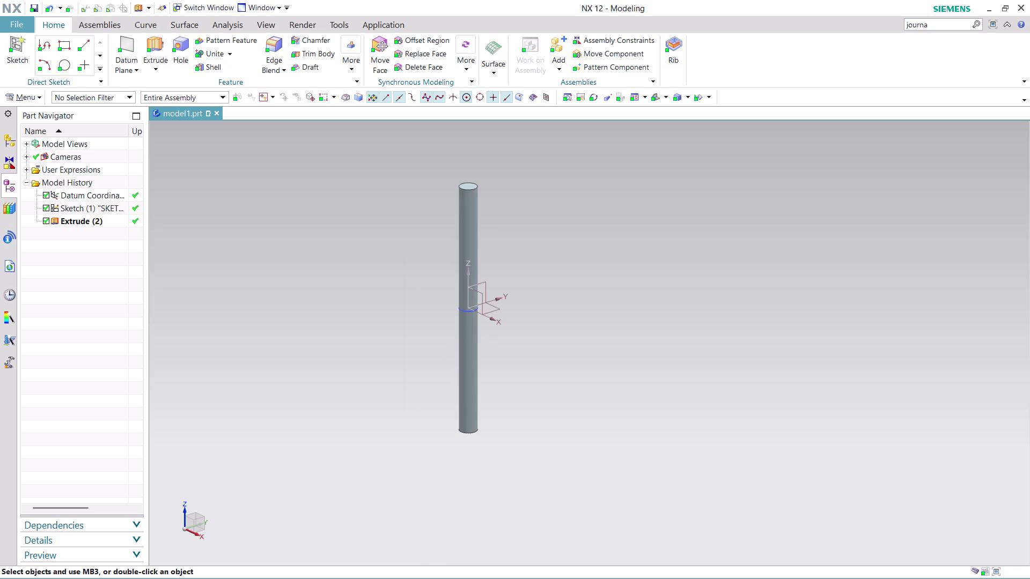
scroll(down, 3)
scroll(up, 3)
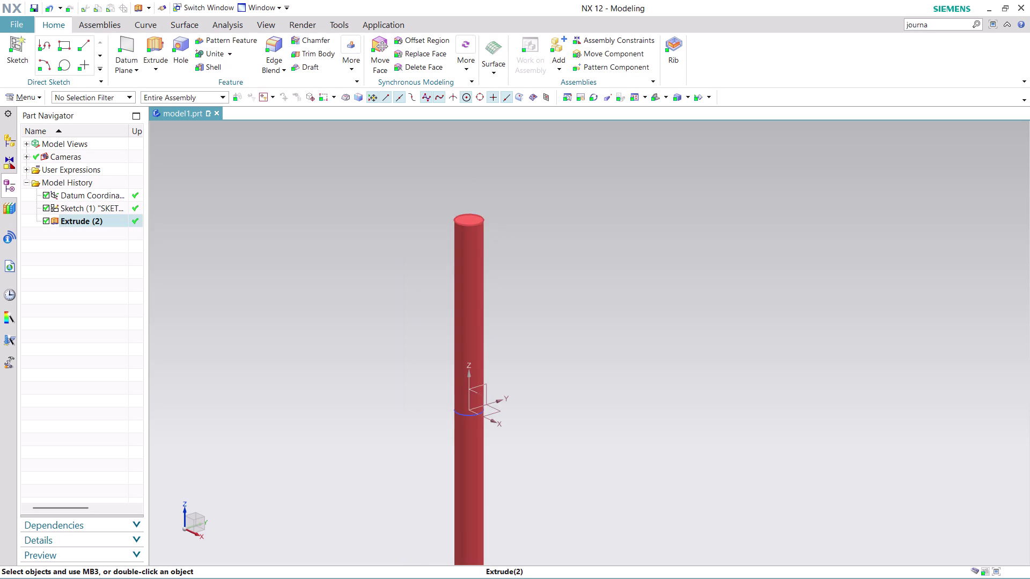
click(37, 95)
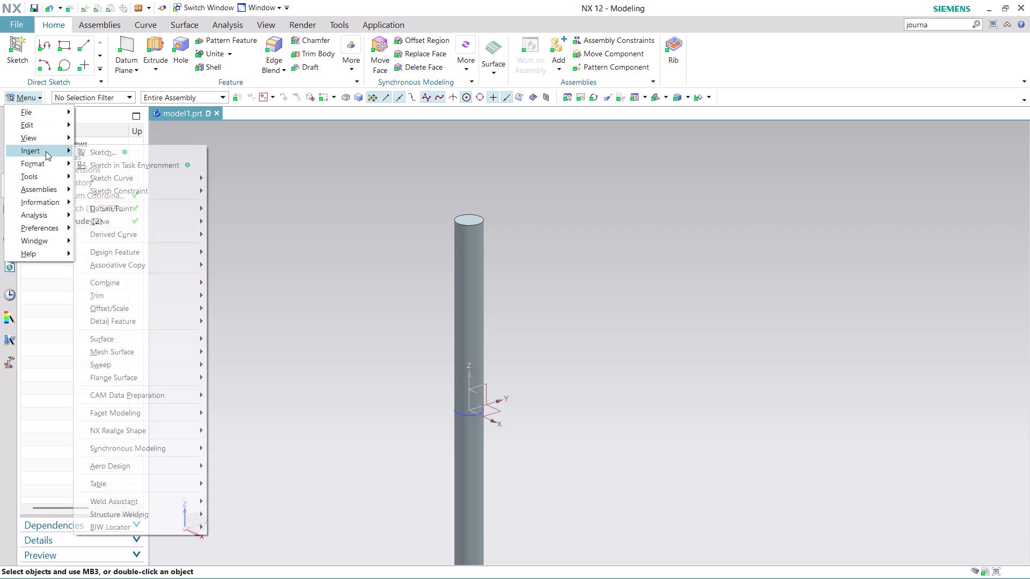
Create a sketch on the pin's top face with its origin at zero.
click(170, 163)
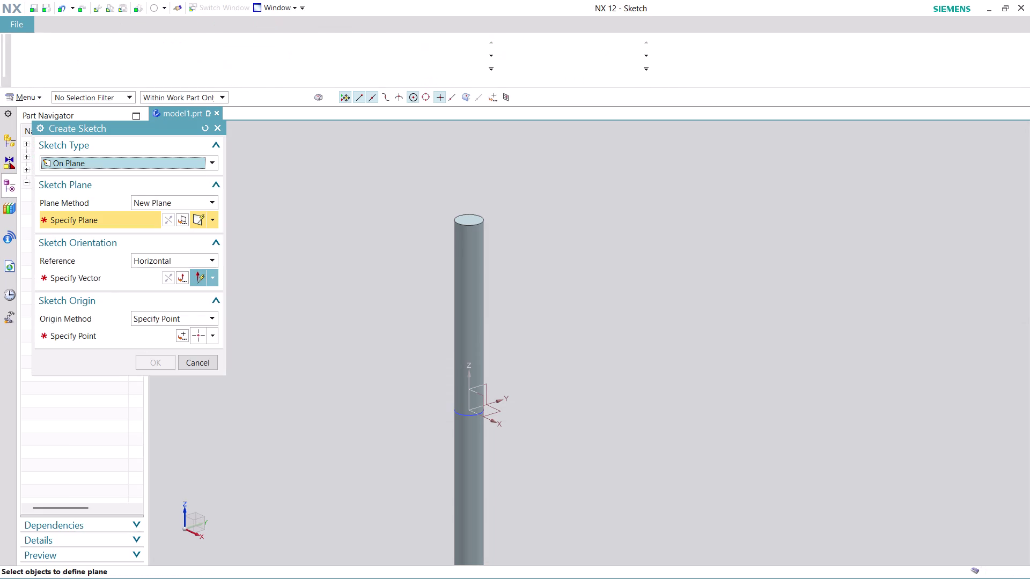
click(468, 216)
click(575, 230)
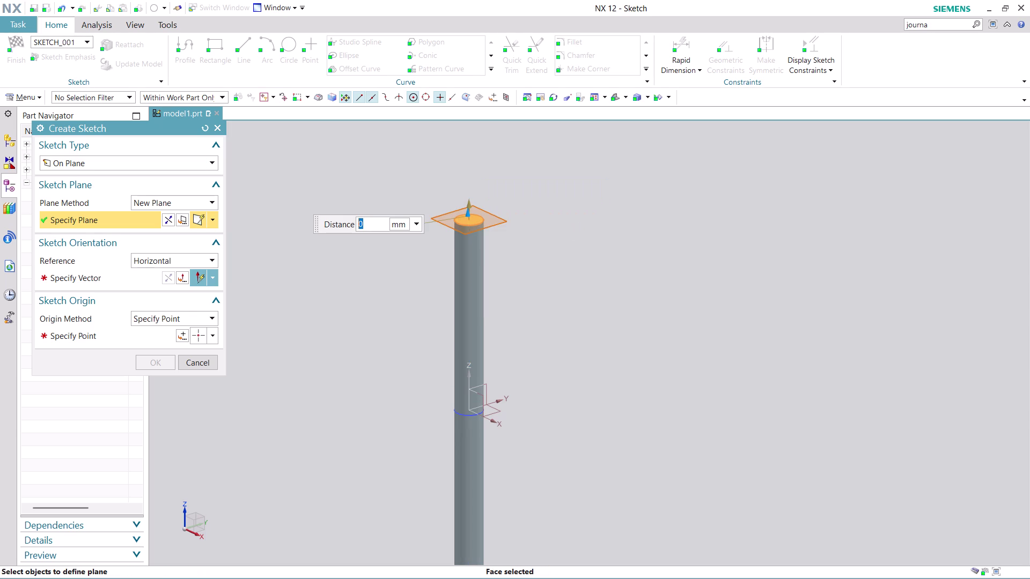
click(129, 271)
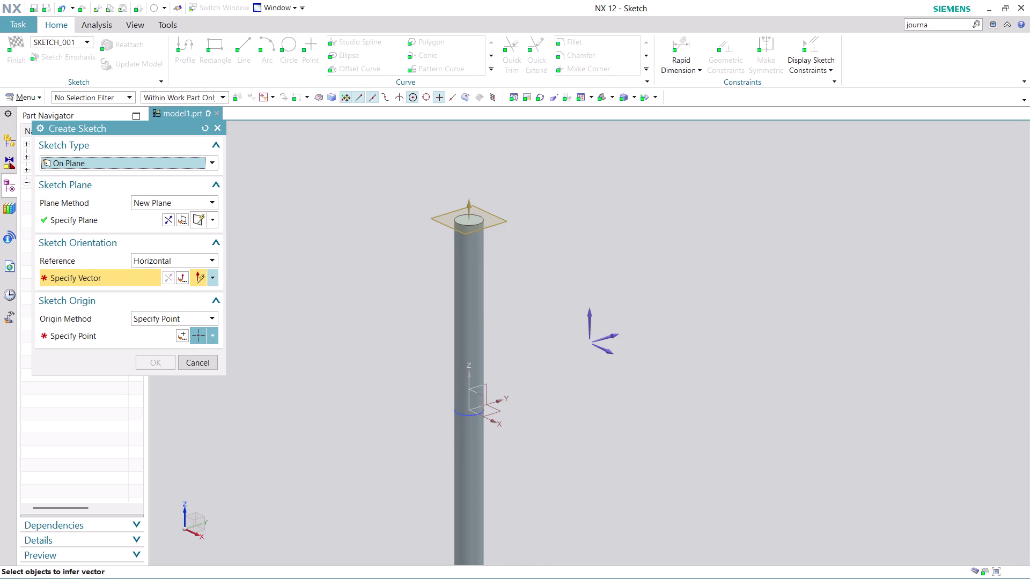
click(613, 338)
click(184, 334)
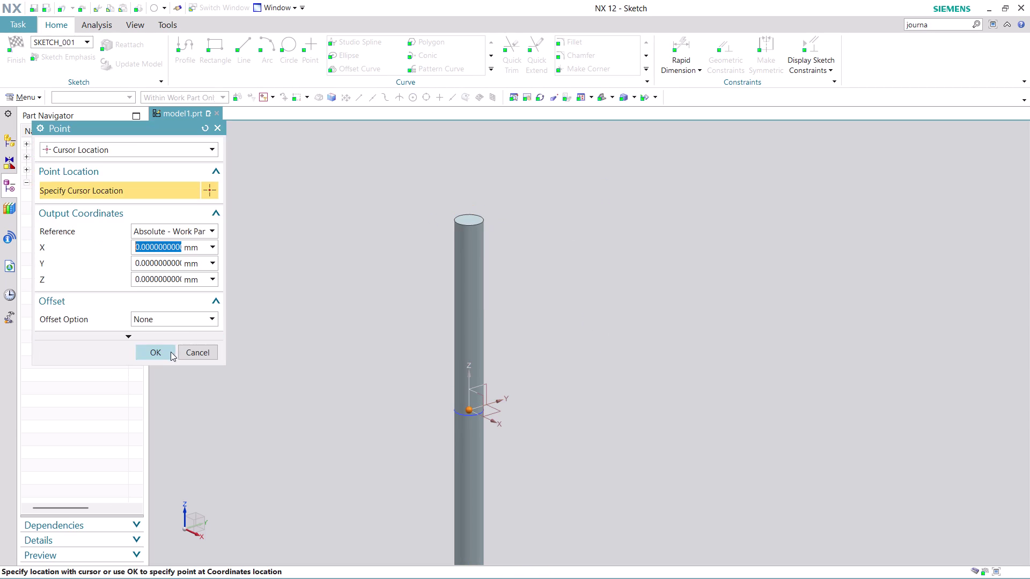
click(170, 352)
click(159, 361)
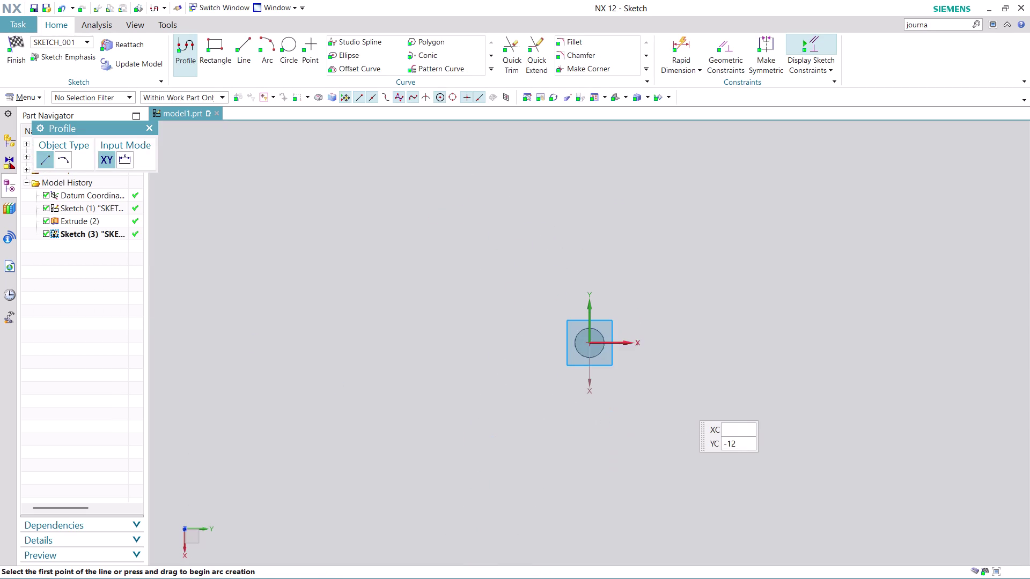
scroll(up, 3)
Draw a 4 mm diameter circle at the origin, then Finish Sketch.
click(284, 41)
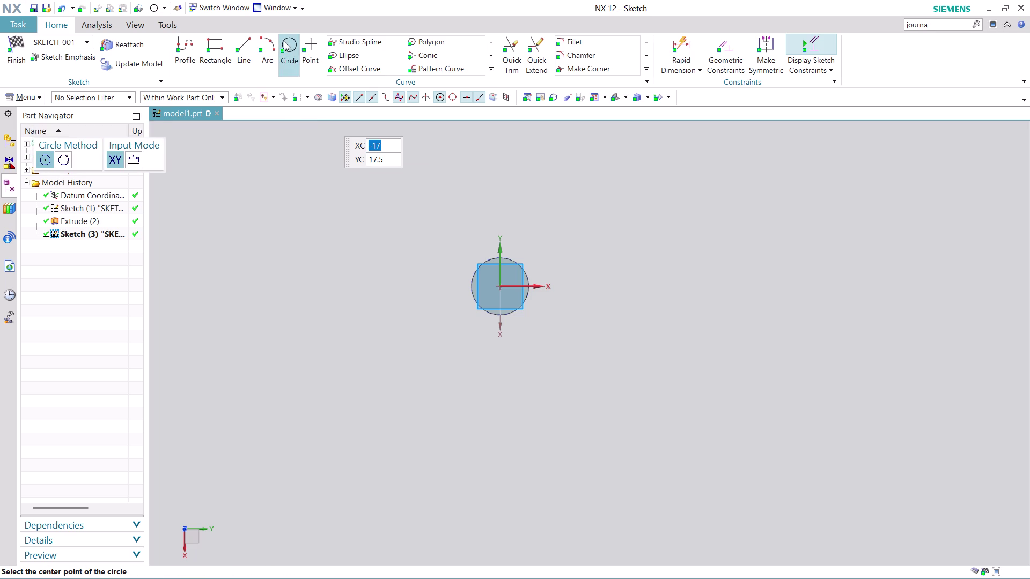
click(499, 284)
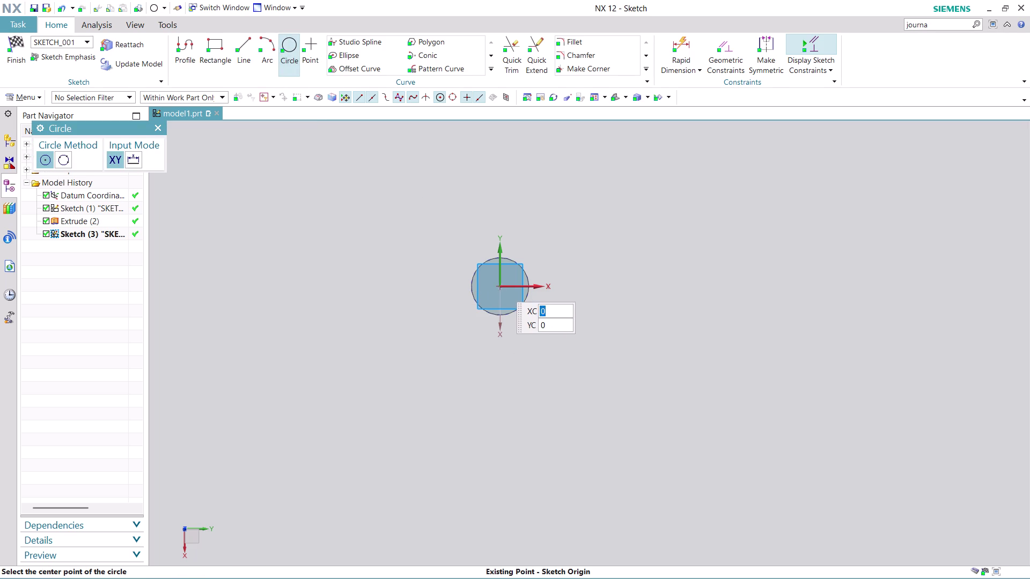
key(4)
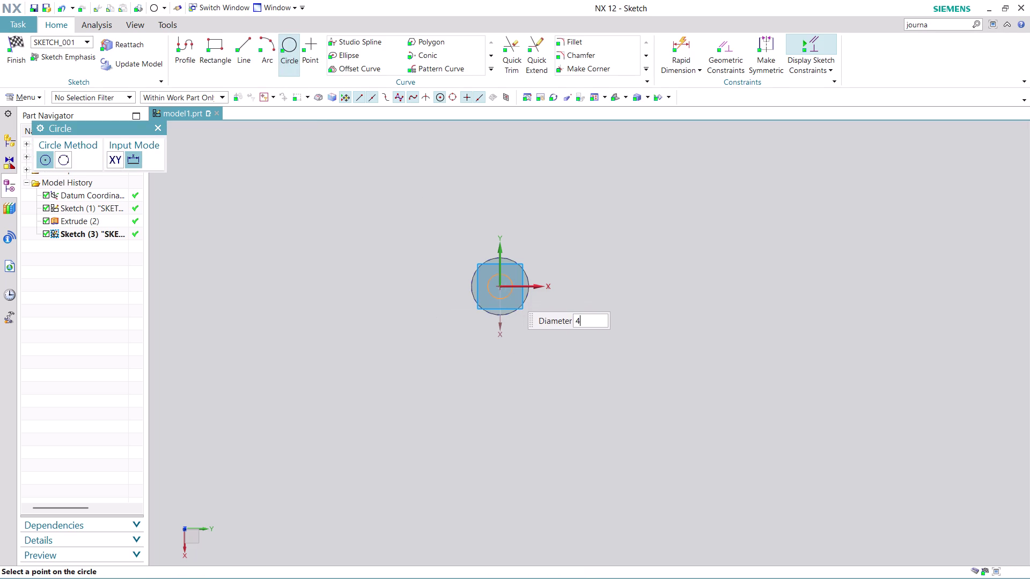
key(Return)
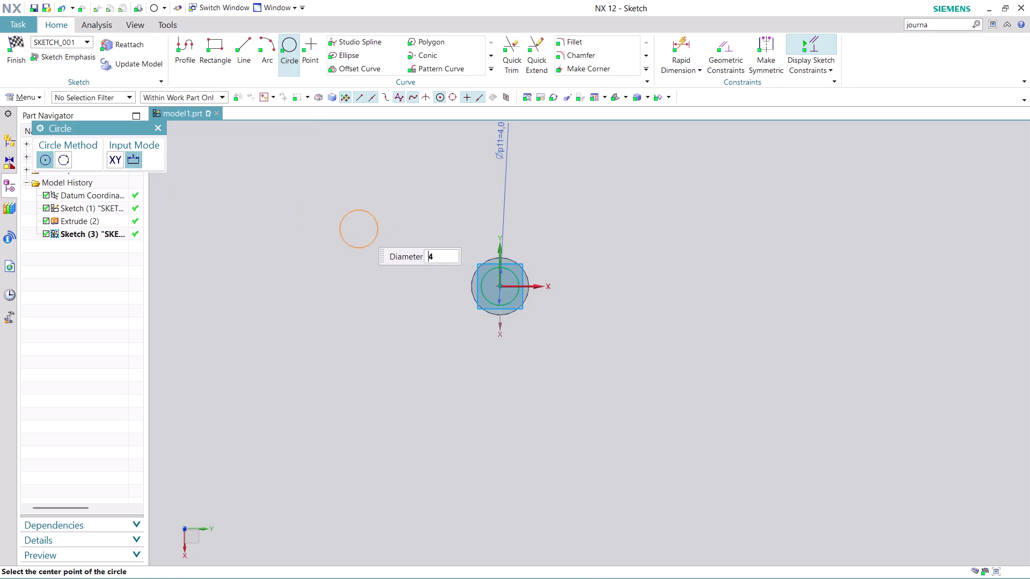
key(Escape)
key(Escape)
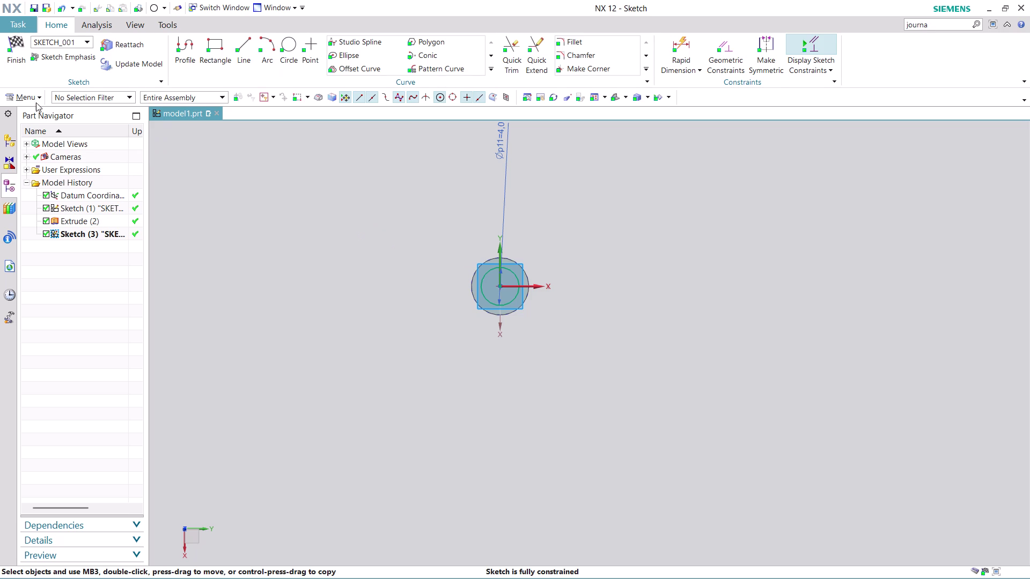
click(13, 64)
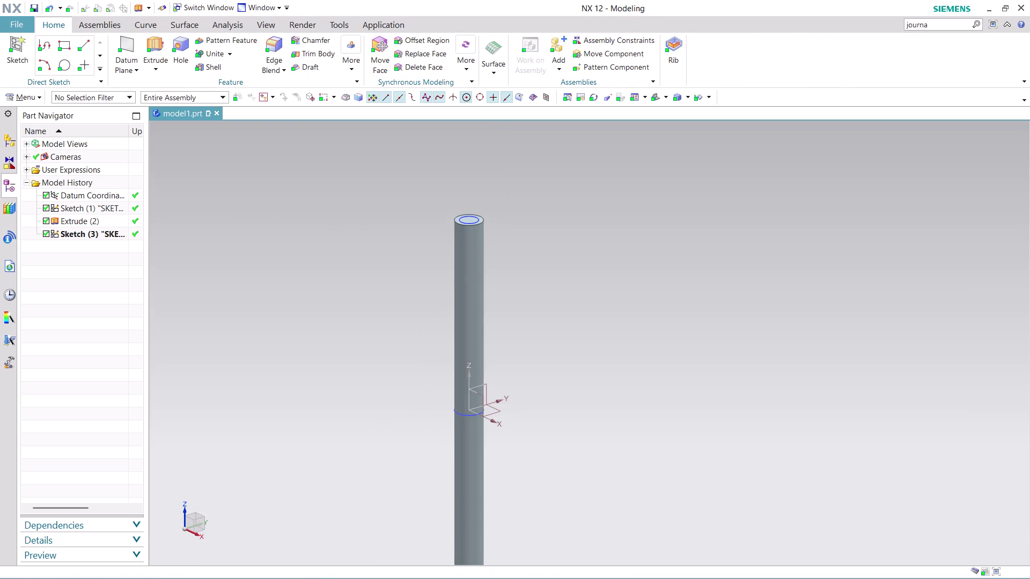
Extrude the 4 mm circle 10 mm and unite it with the pin as Extrude (4).
scroll(up, 3)
click(154, 48)
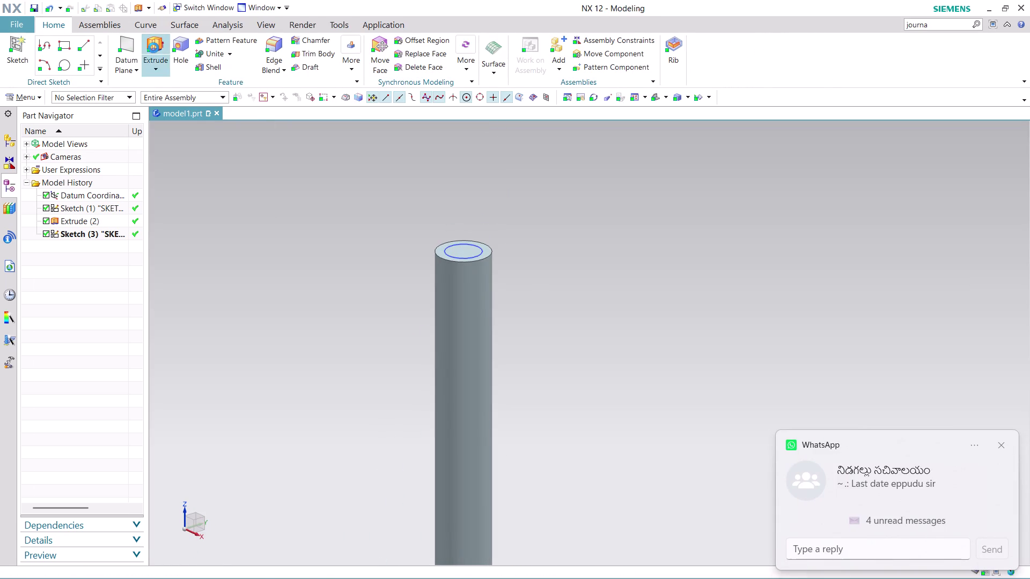
text(10)
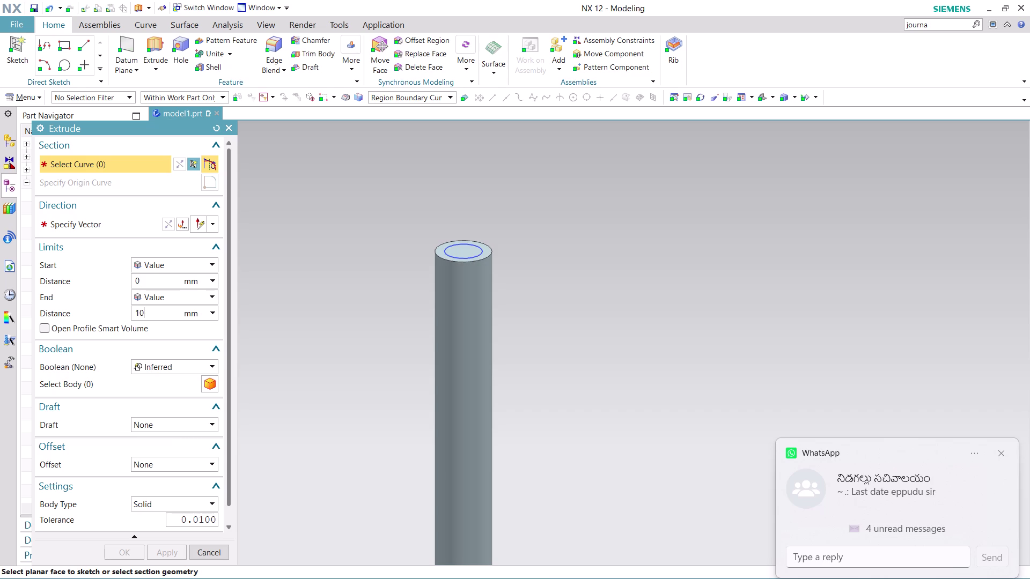
click(465, 249)
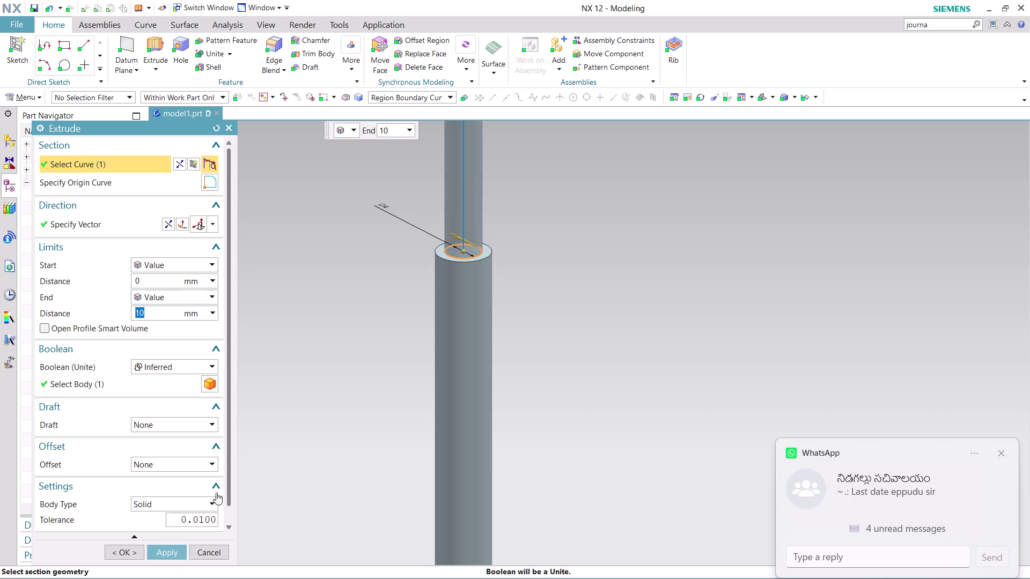
click(169, 552)
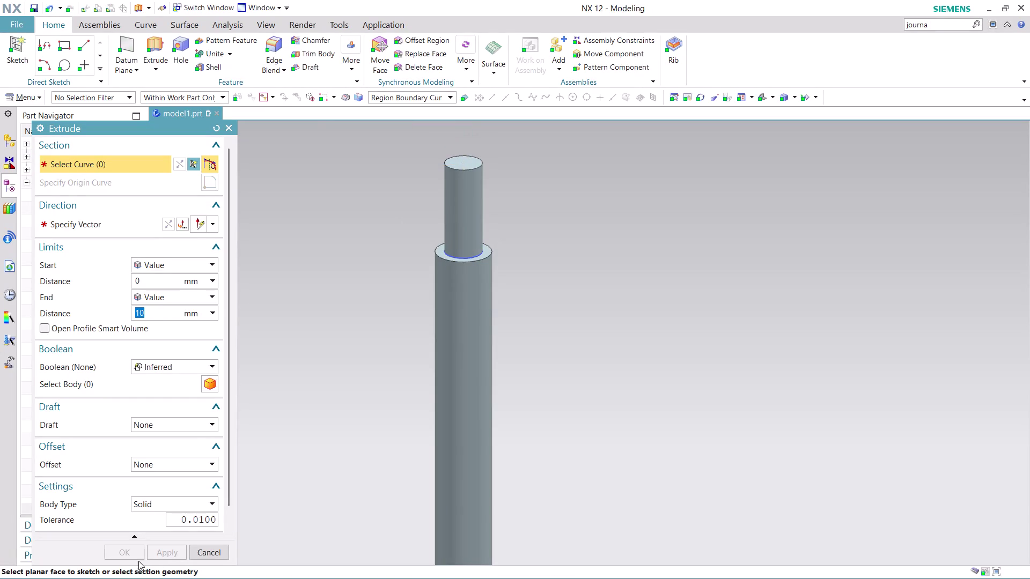
click(212, 554)
scroll(down, 3)
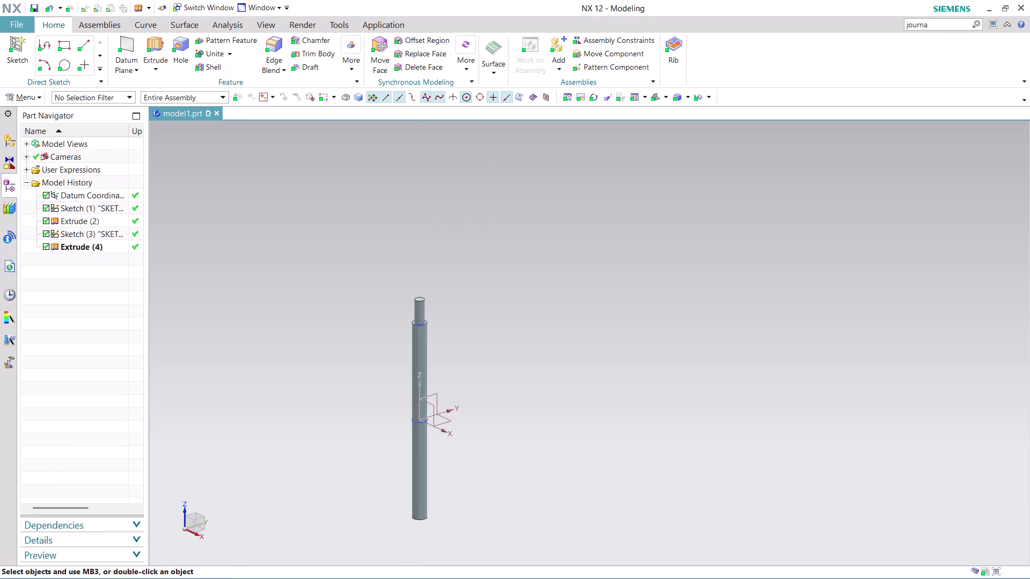
scroll(up, 3)
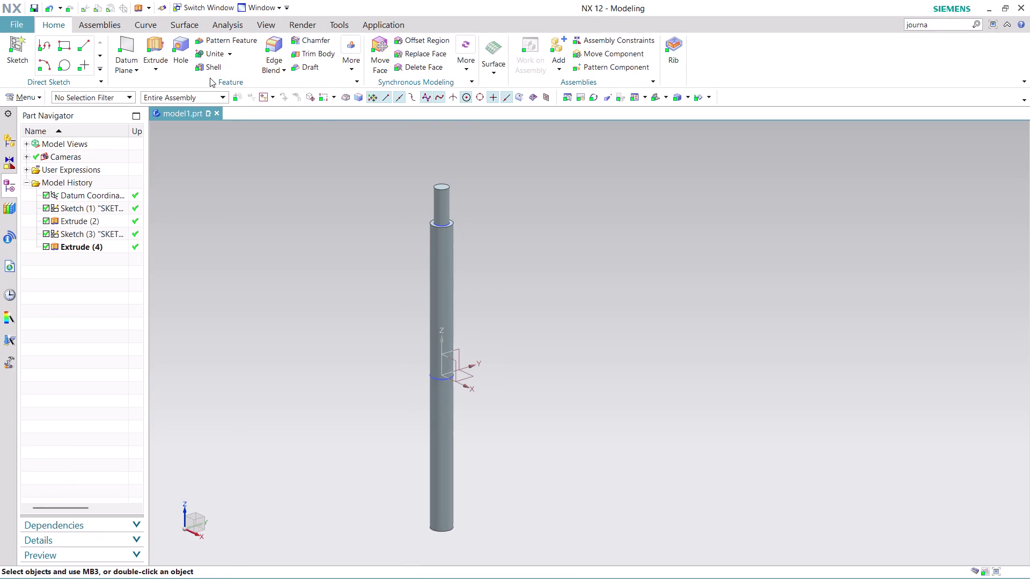
click(352, 67)
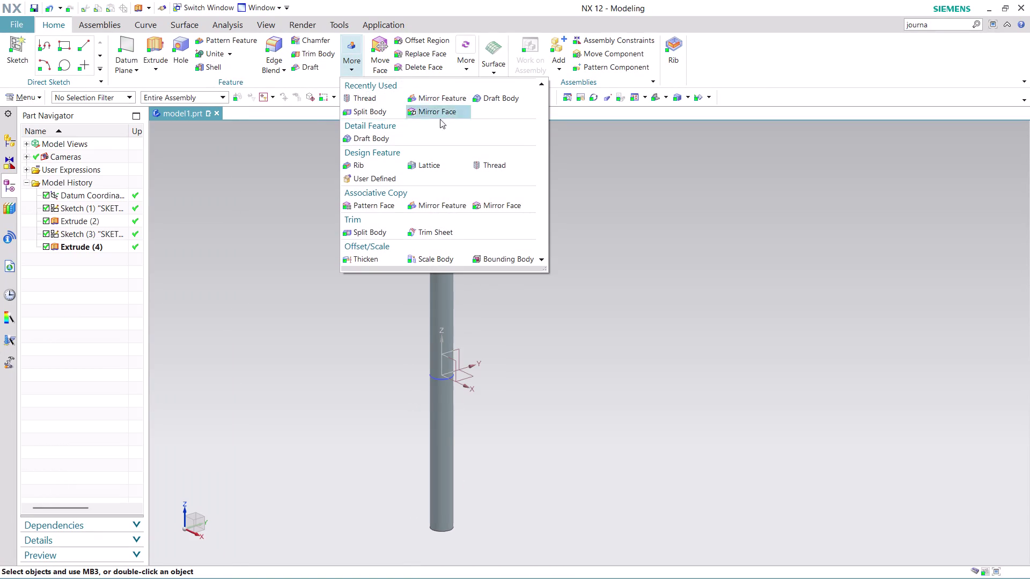
Mirror Extrude (4) across the XC-YC plane to add a matching step at the pin's other end.
click(448, 103)
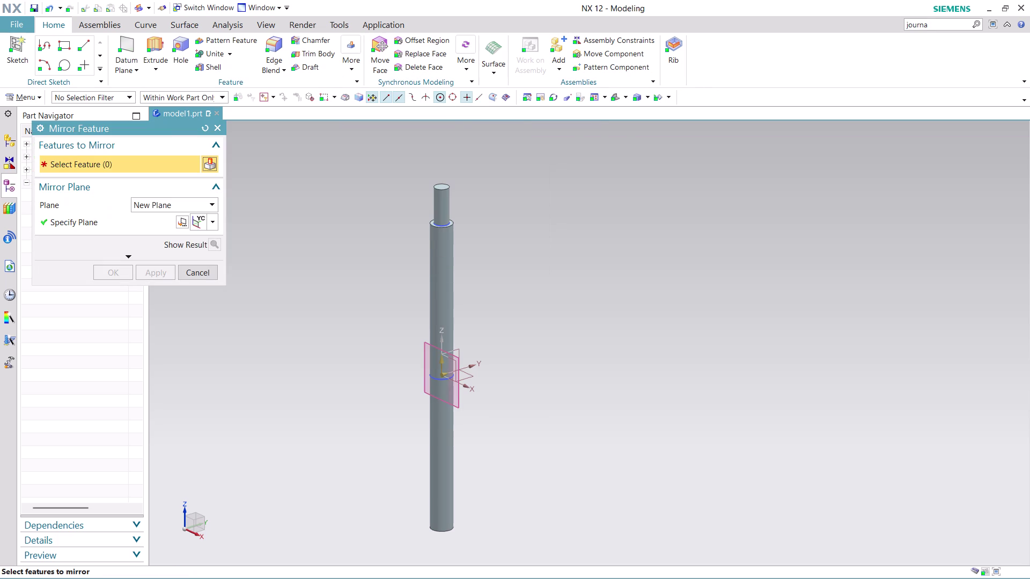
click(444, 205)
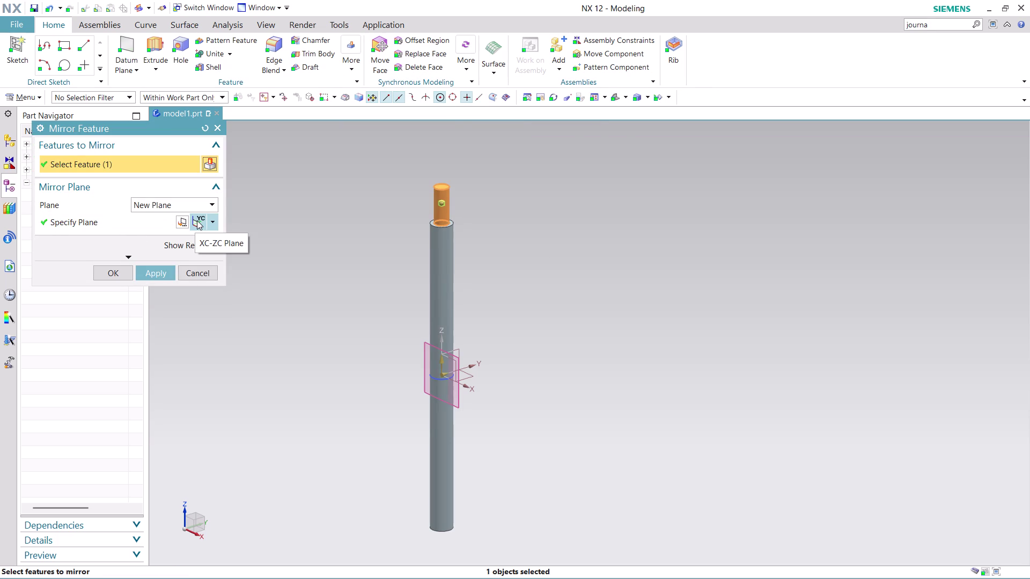
click(214, 221)
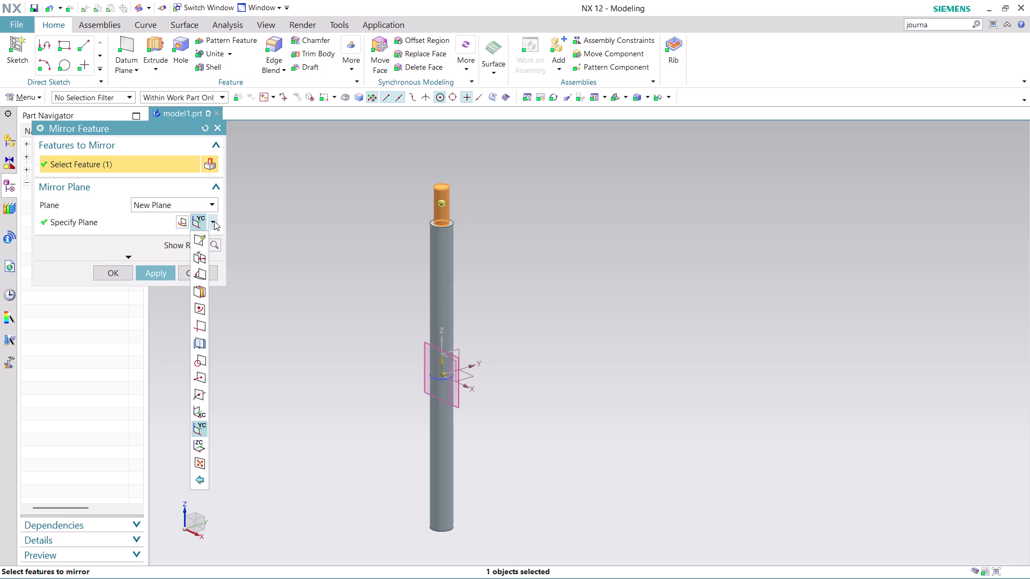
click(199, 449)
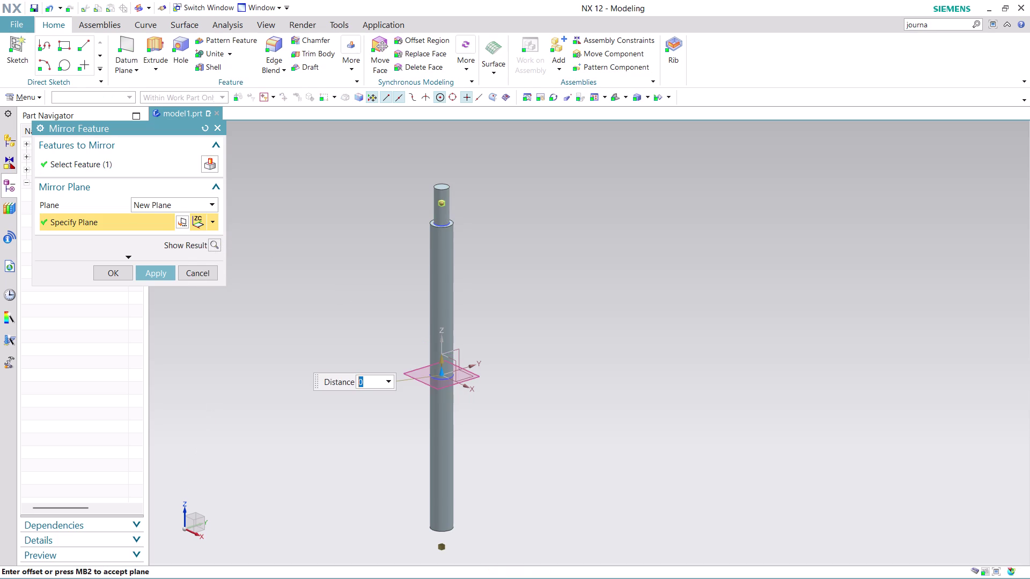
click(166, 271)
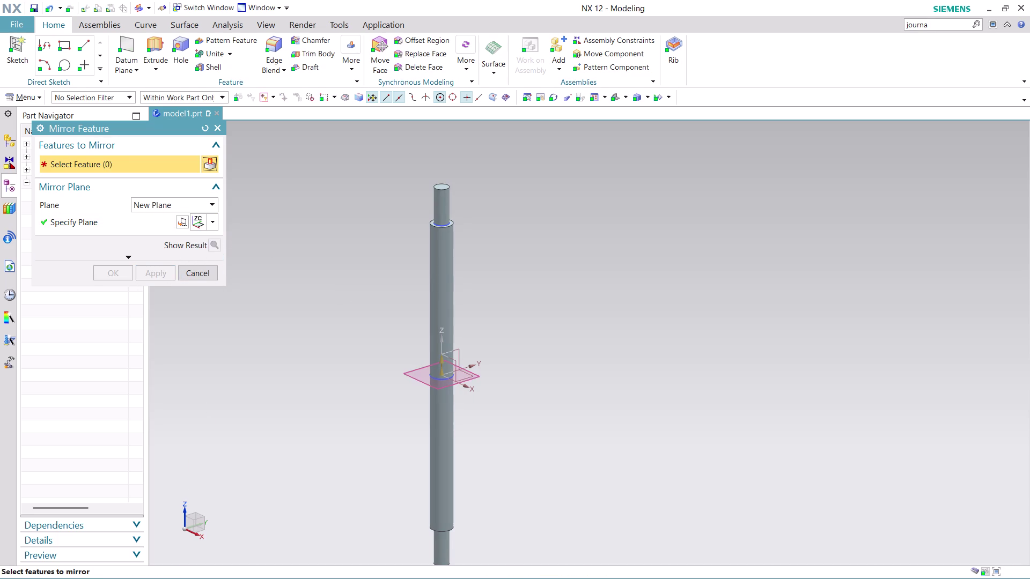
click(200, 276)
scroll(down, 3)
scroll(up, 3)
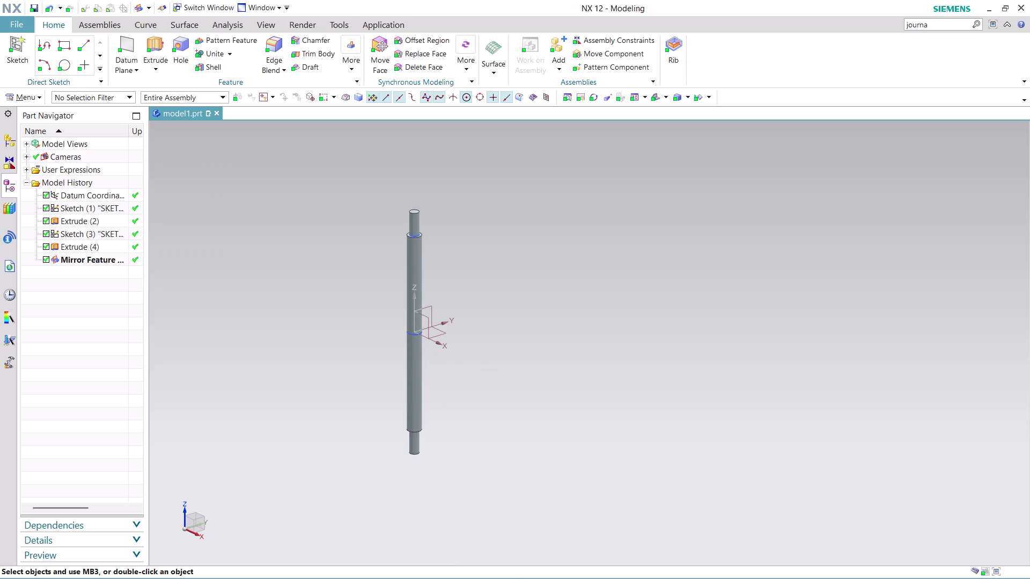
middle_drag(417, 481, 560, 384)
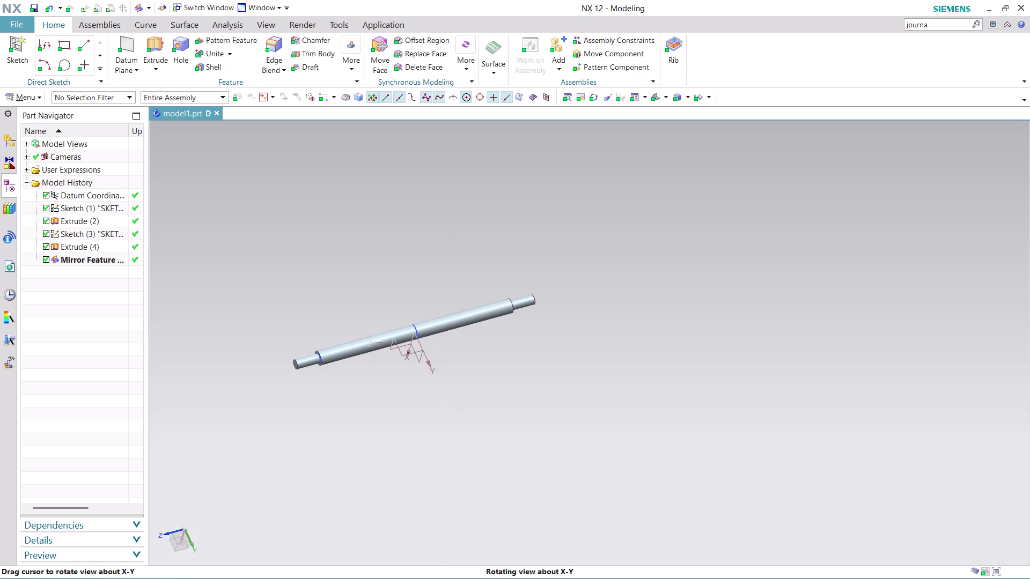
scroll(up, 3)
scroll(up, 3)
scroll(down, 3)
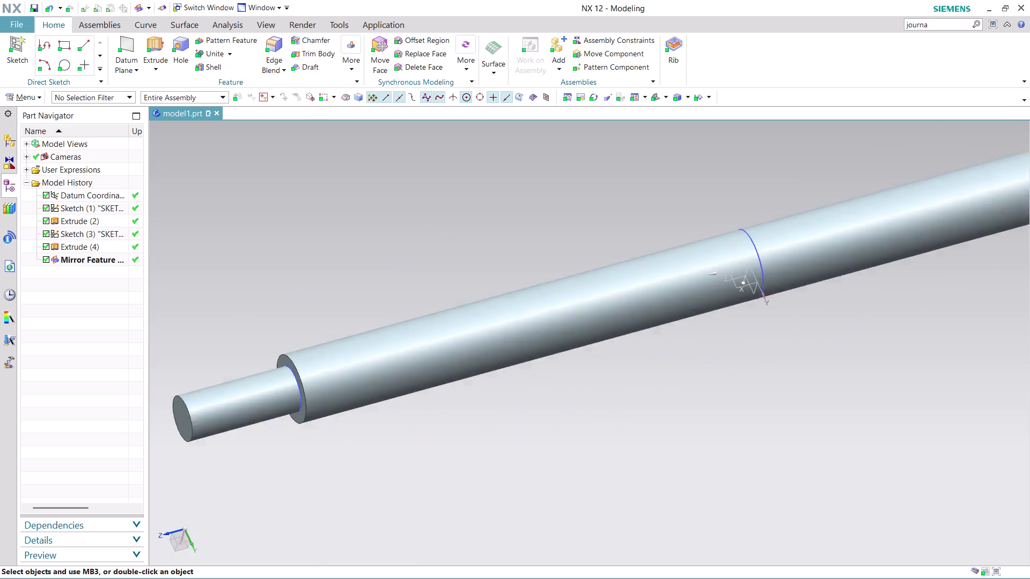
scroll(down, 3)
Hide Sketch (1) and Sketch (3) so only the solid stepped pin shows.
scroll(up, 3)
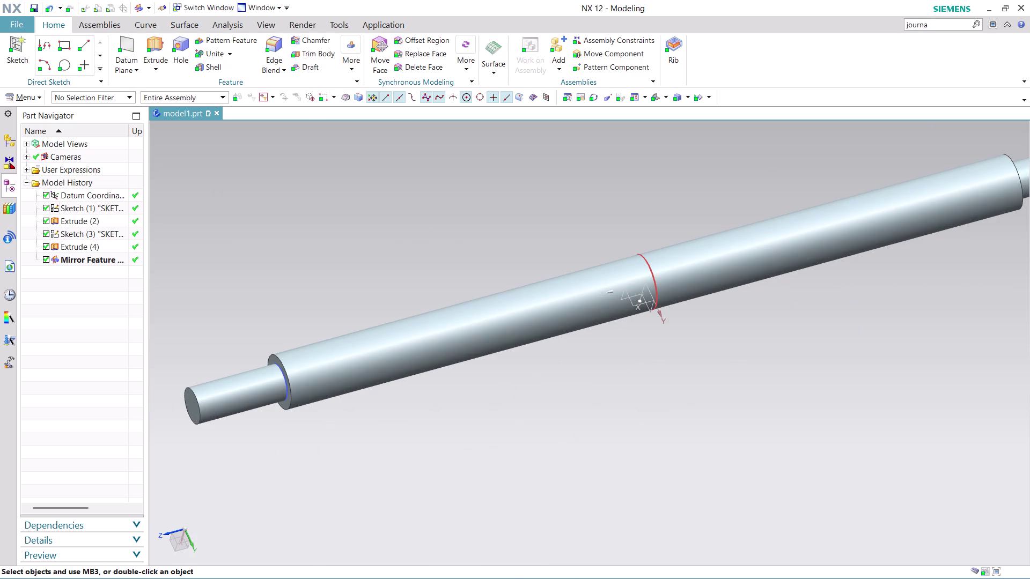
right_click(650, 261)
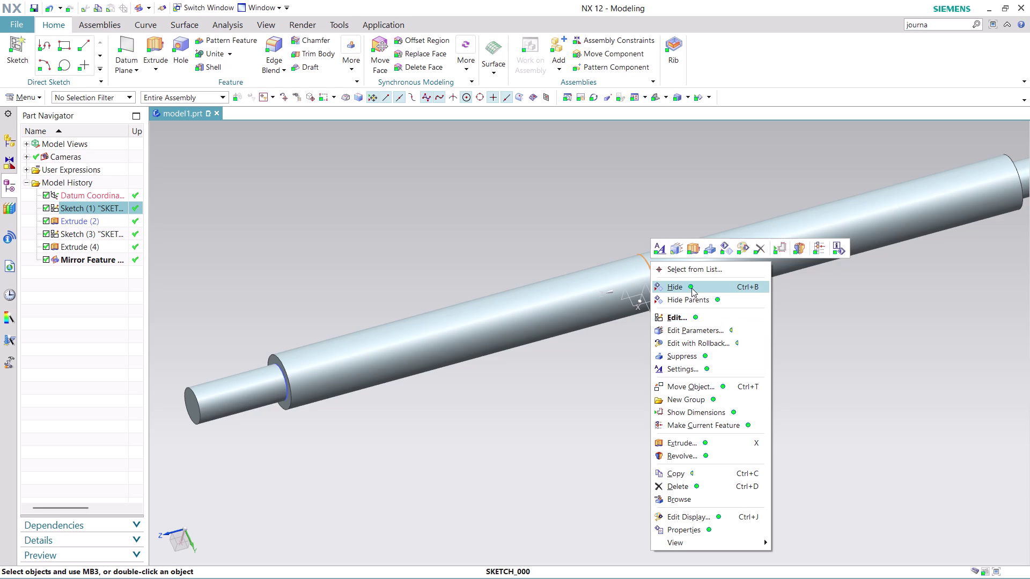
click(692, 288)
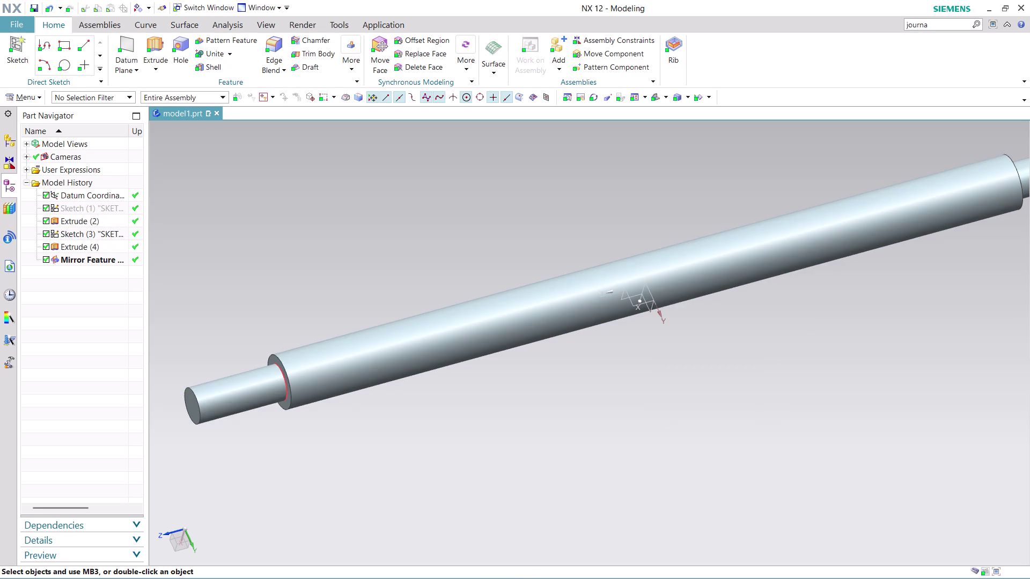
right_click(286, 383)
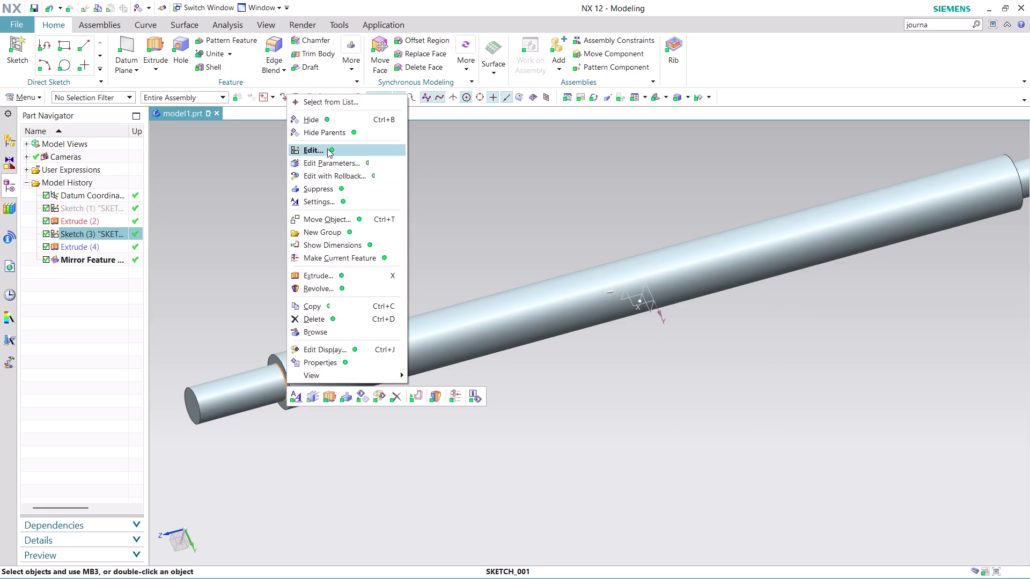
click(327, 118)
scroll(down, 3)
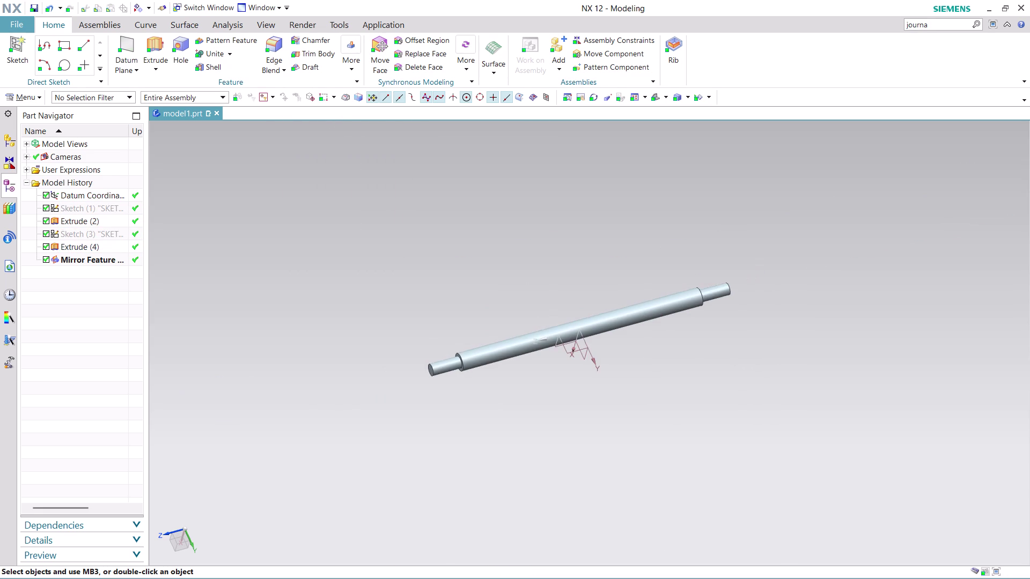
scroll(up, 3)
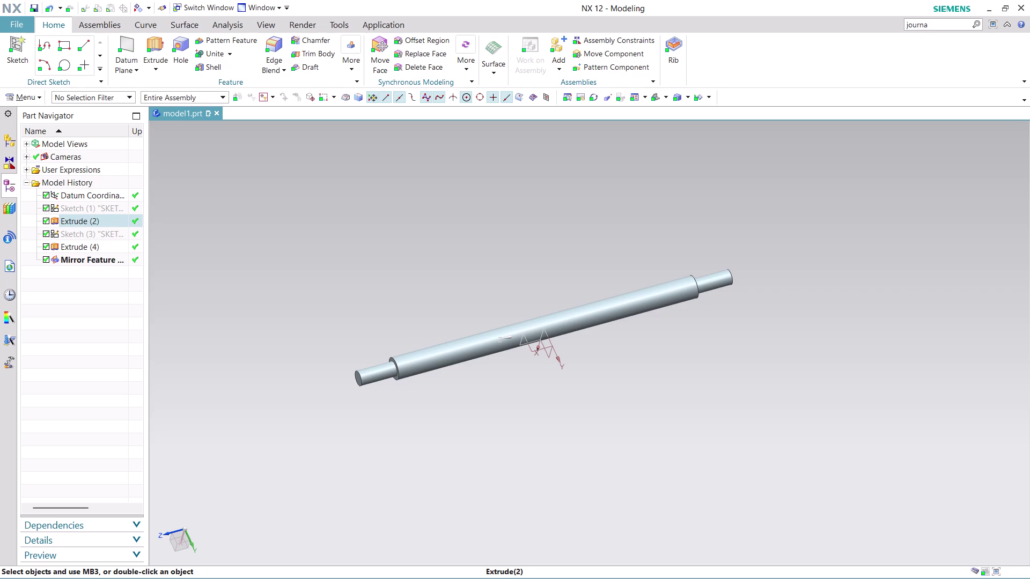
key(ctrl+s)
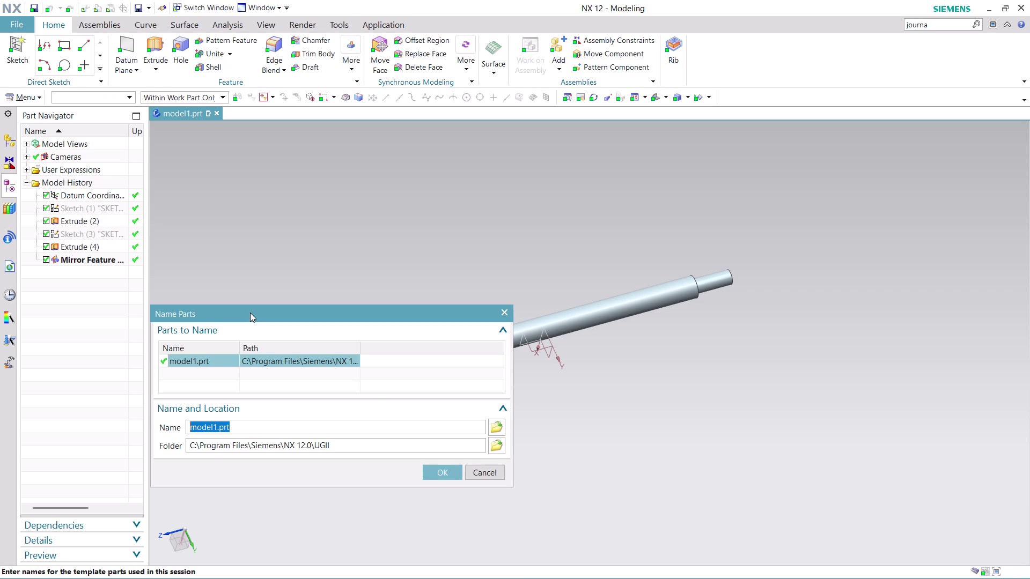
Choose the Desktop nx-cad drawing files folder and enter the name ASSEMBLY 15 PART 6.
click(502, 423)
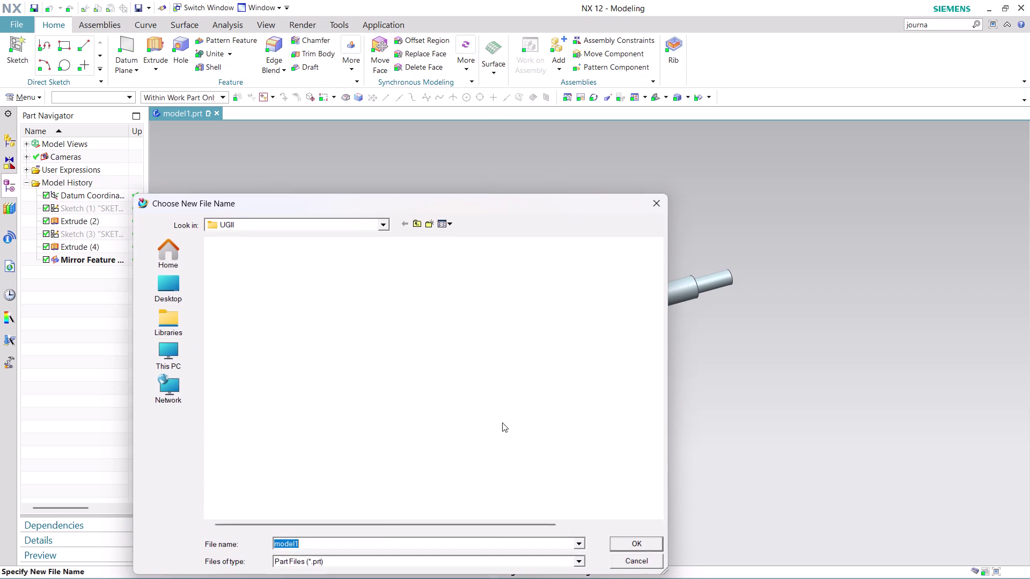
click(160, 284)
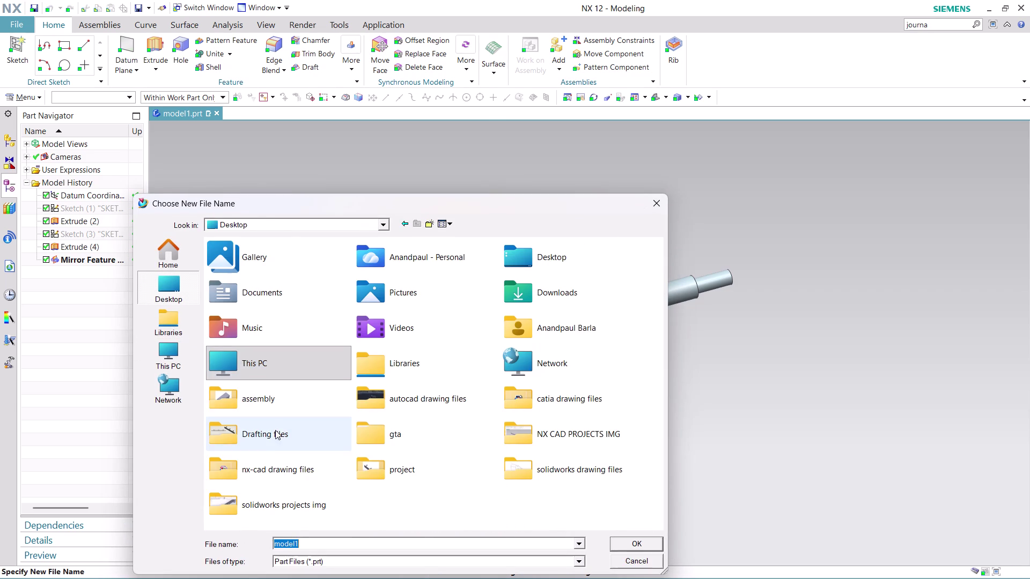
double_click(268, 463)
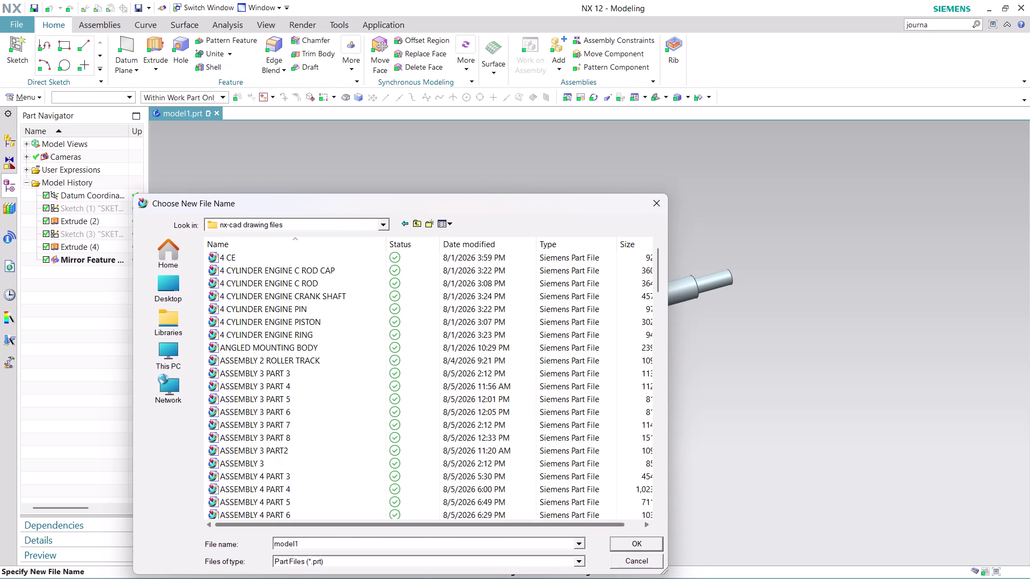
click(322, 543)
text(ASS)
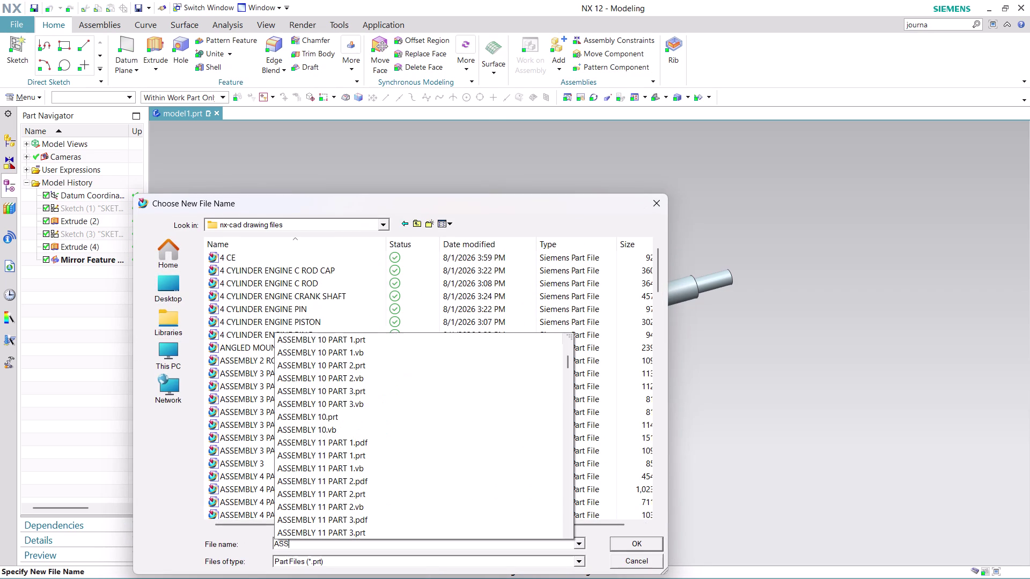
text(EMBL)
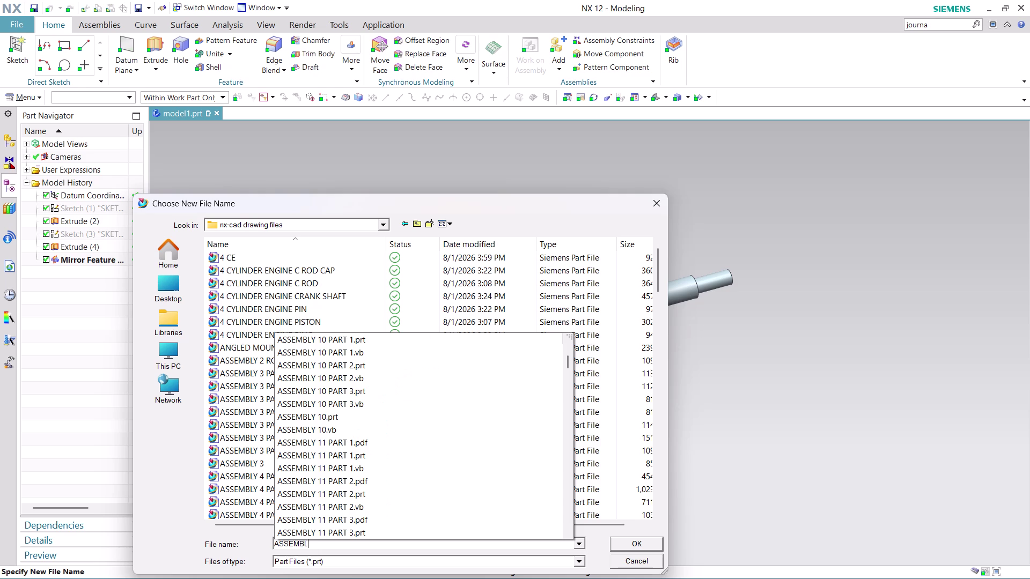
text(Y)
key(space)
text(15)
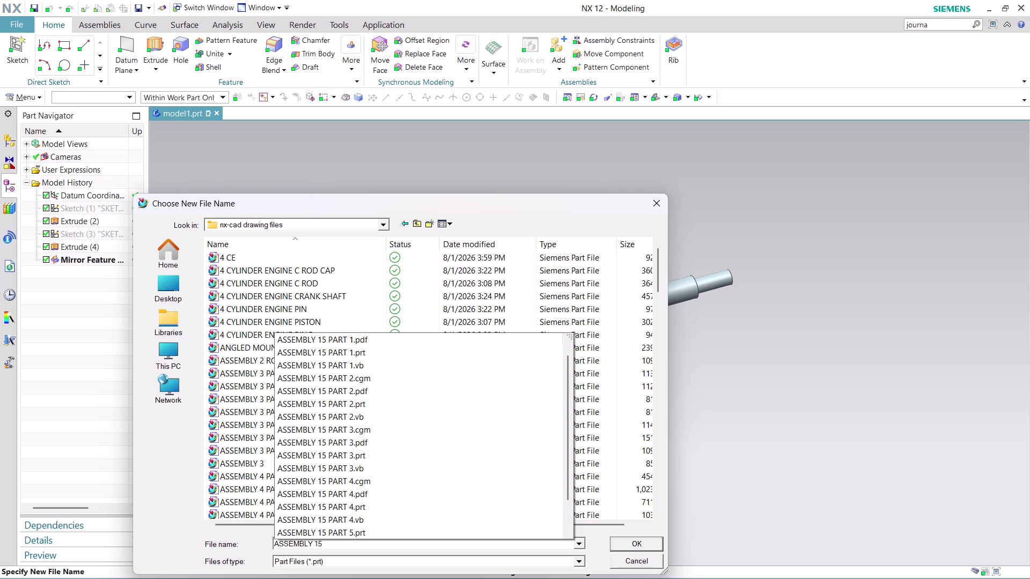
key(space)
text(PAR)
text(T)
key(space)
key(6)
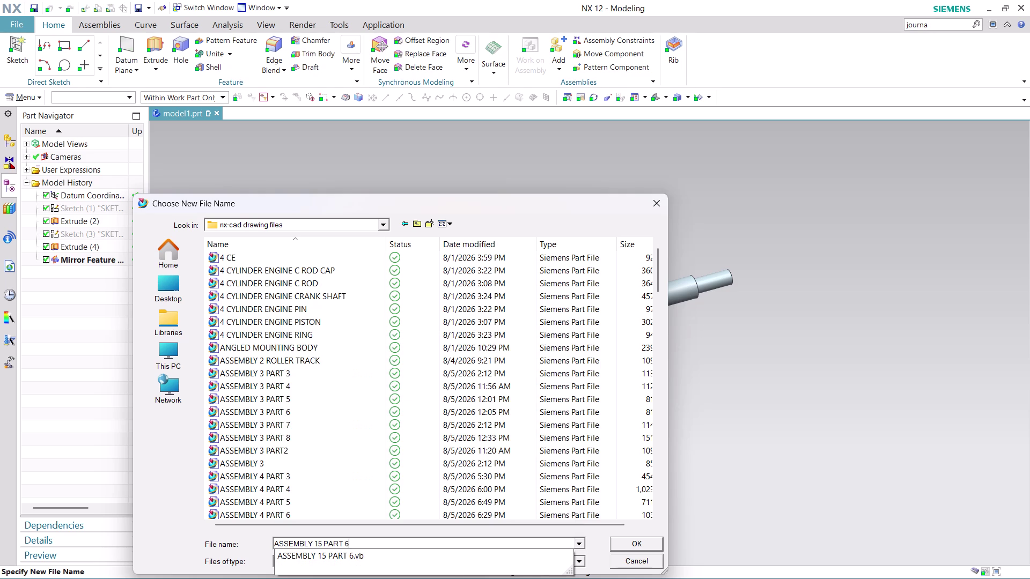
Confirm the new name and folder to save the part.
click(599, 541)
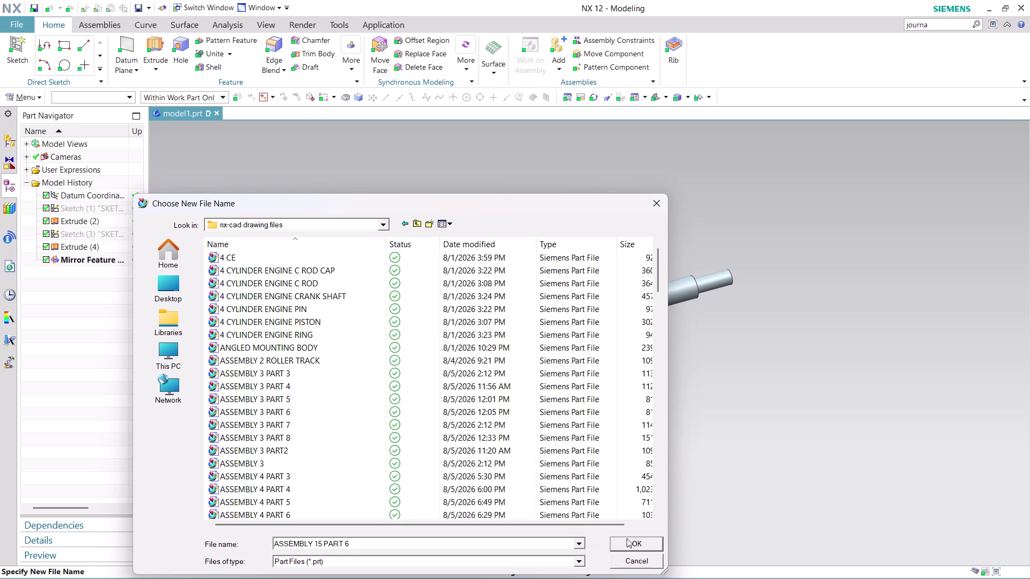
click(633, 541)
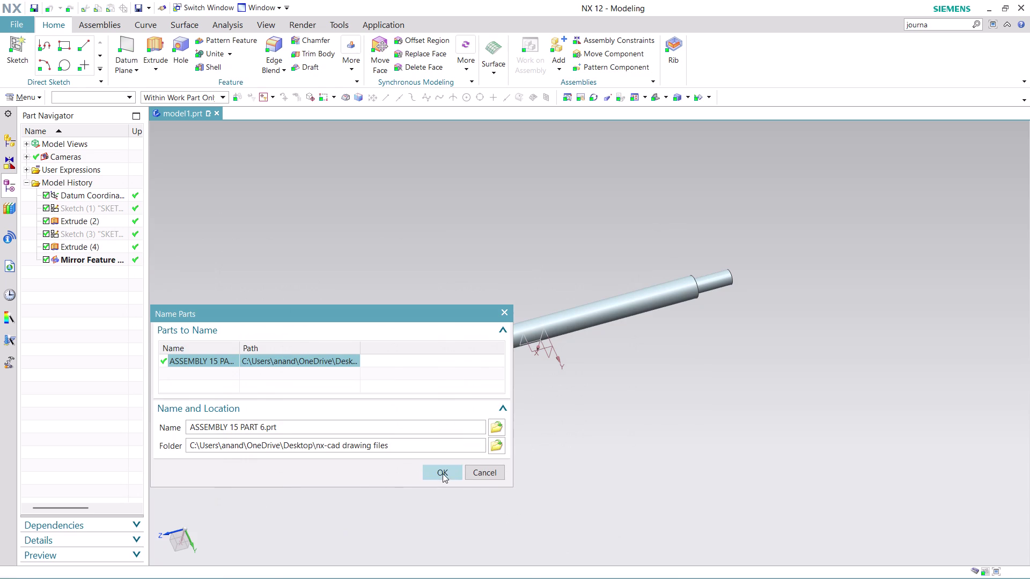
click(443, 473)
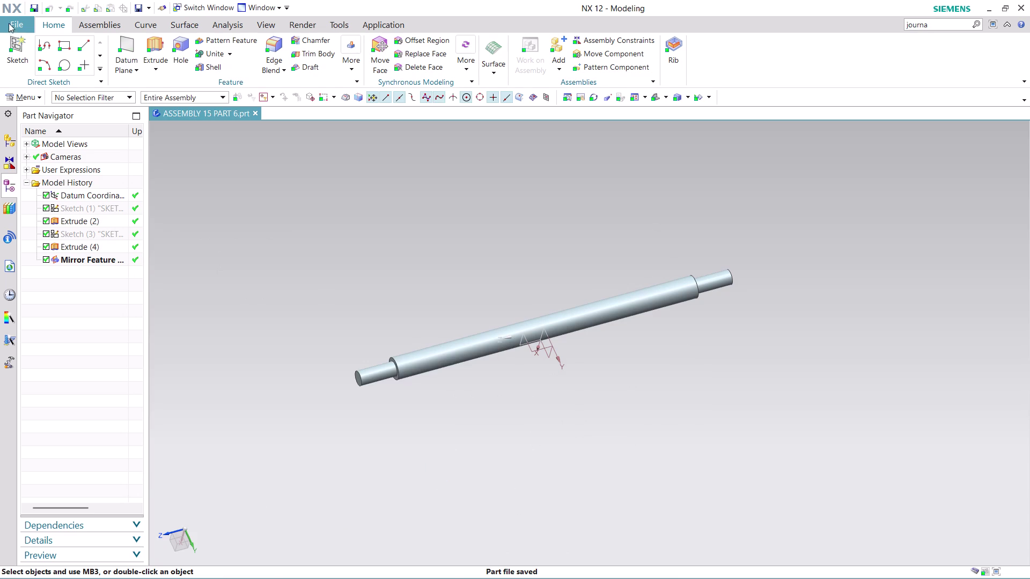
click(16, 19)
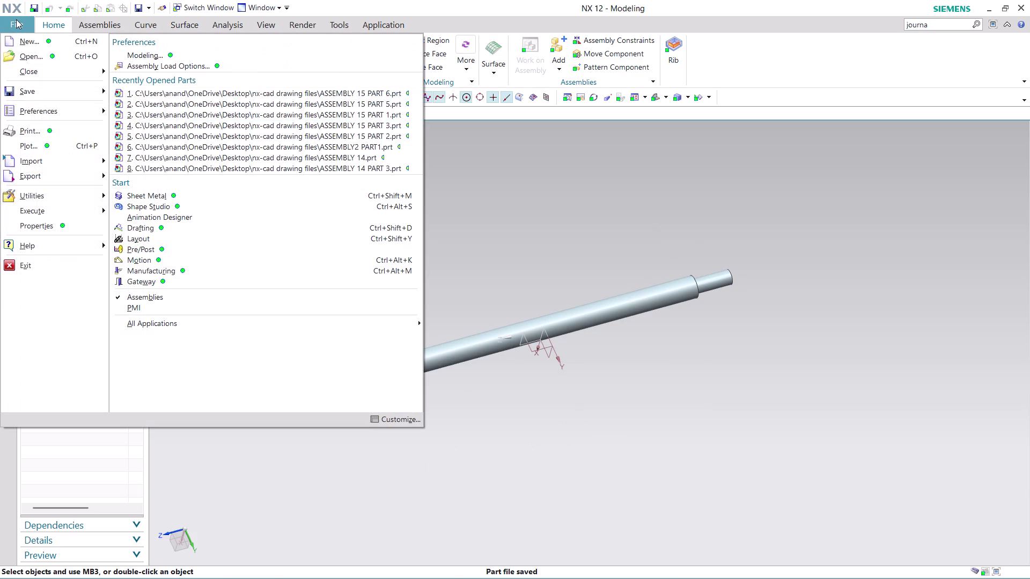
Create a new drawing from the A4 - Size template, ASSEMBLY 15 PART 6_dwg1.
click(63, 44)
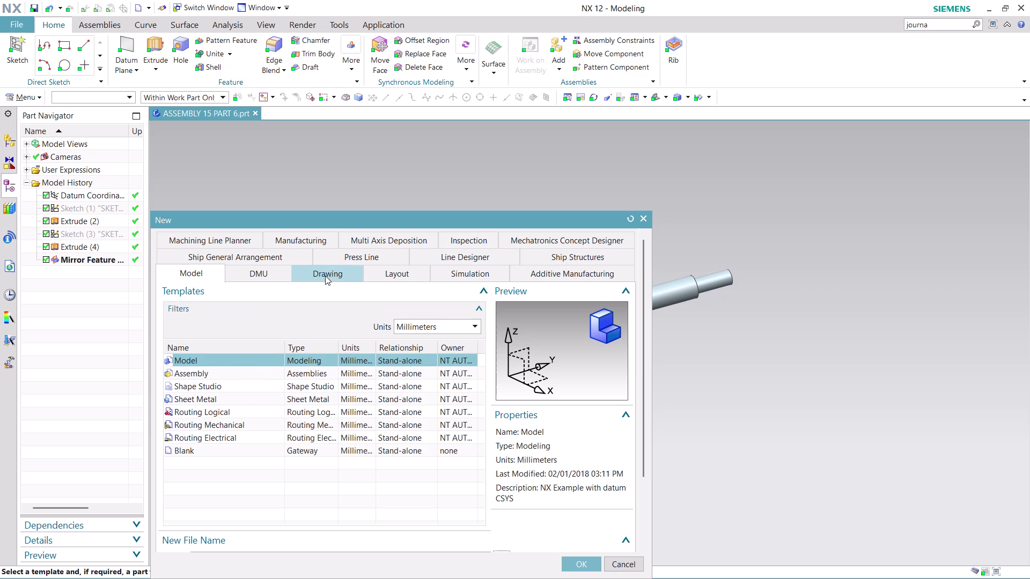
click(333, 269)
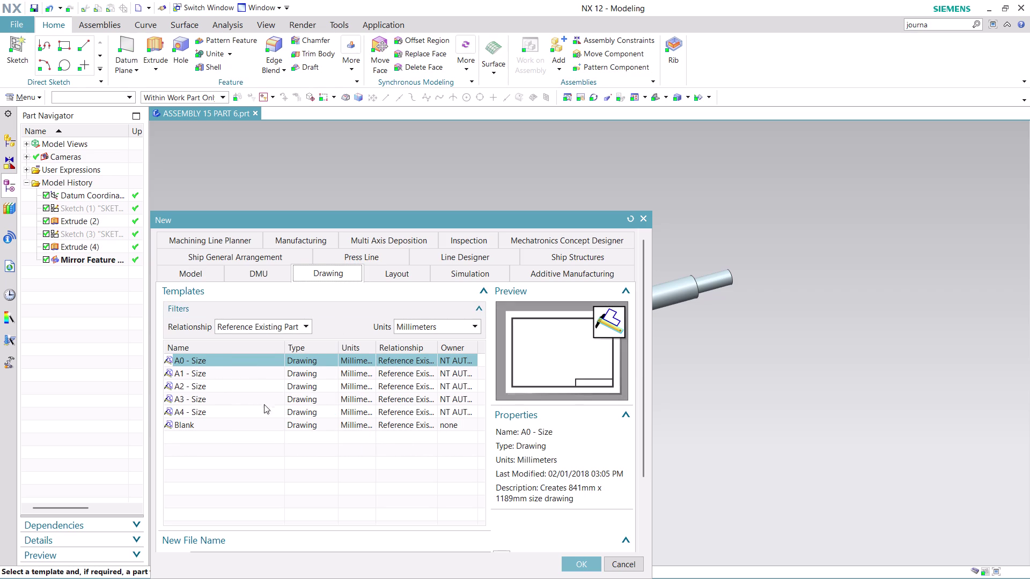
click(231, 413)
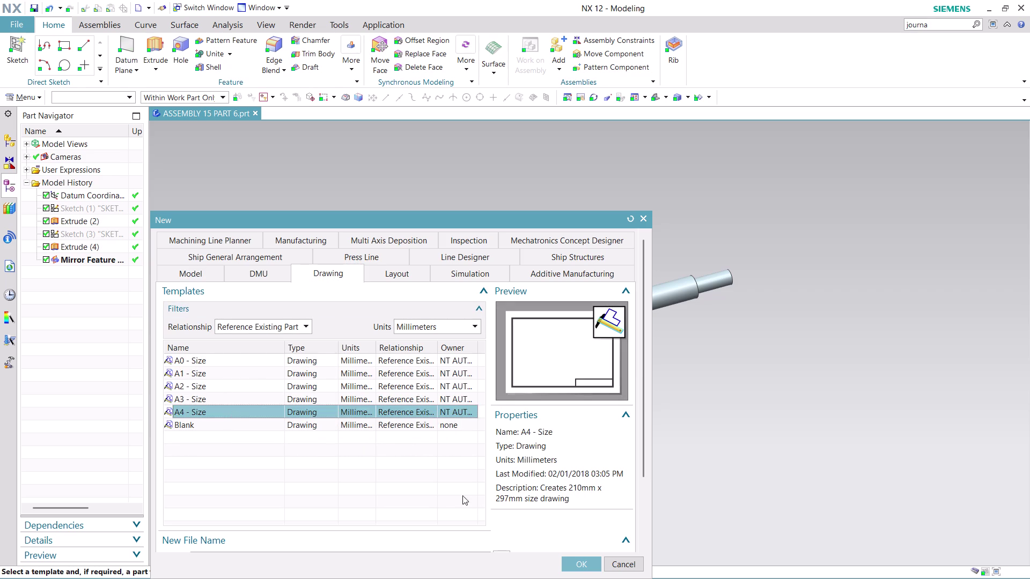
click(584, 565)
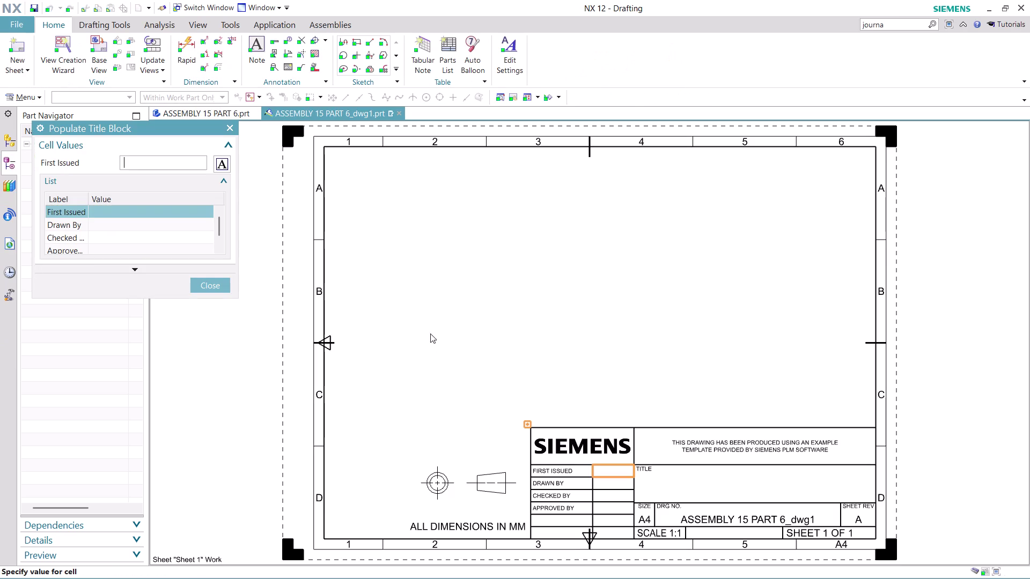
Leave the title block blank, cancel the View Creation Wizard, and launch Base View.
click(207, 283)
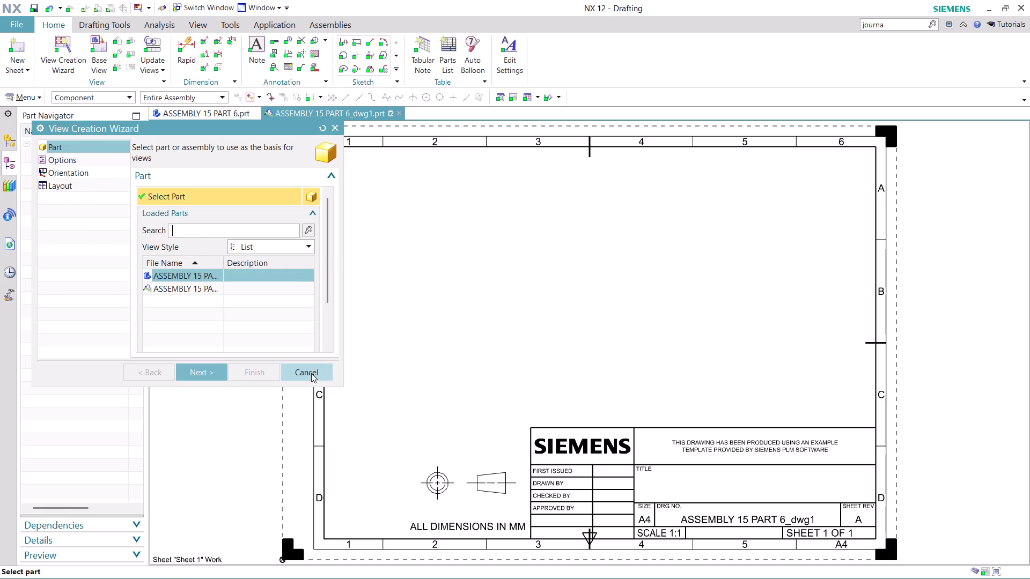
click(311, 373)
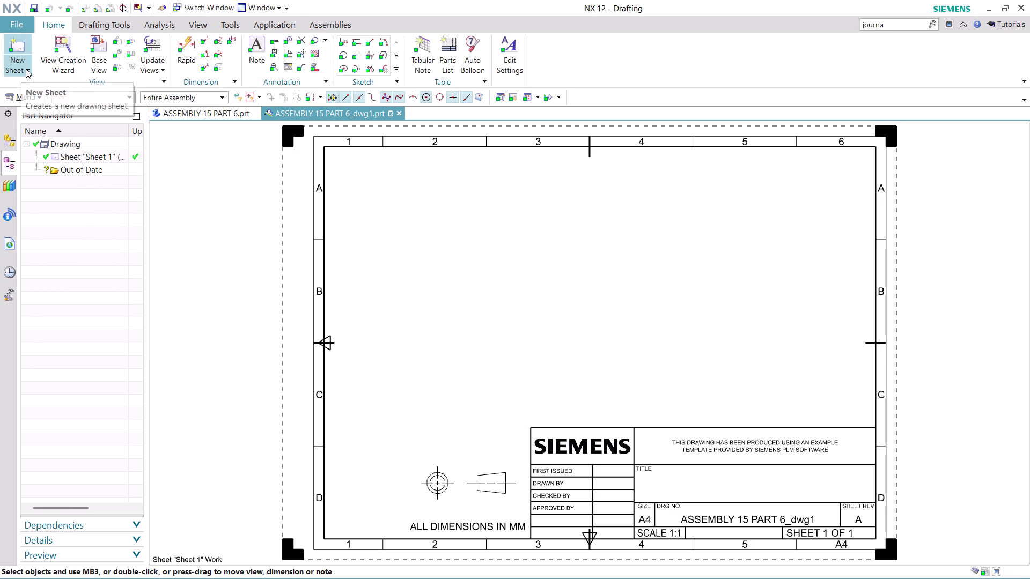
click(26, 69)
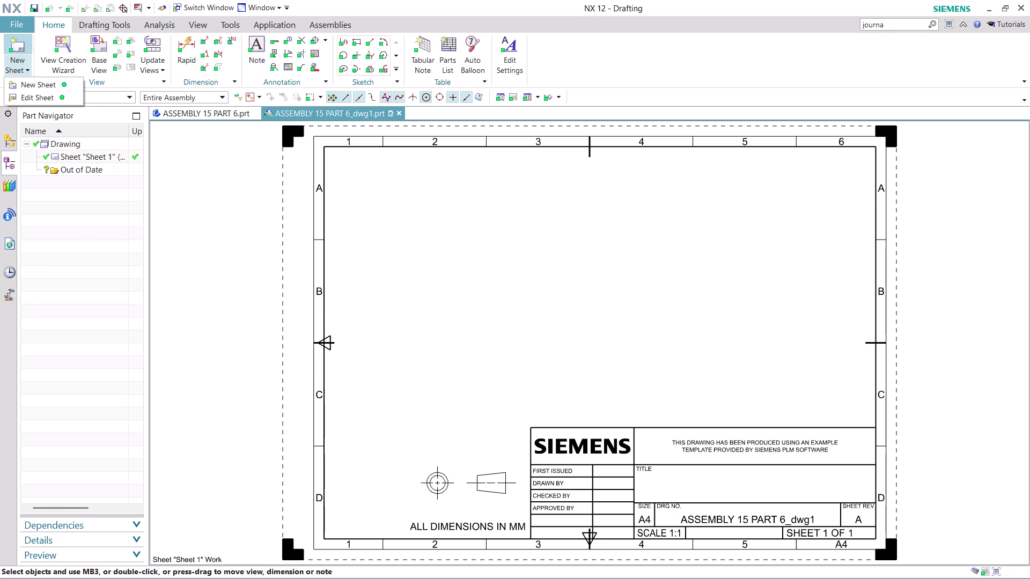
click(212, 230)
click(92, 55)
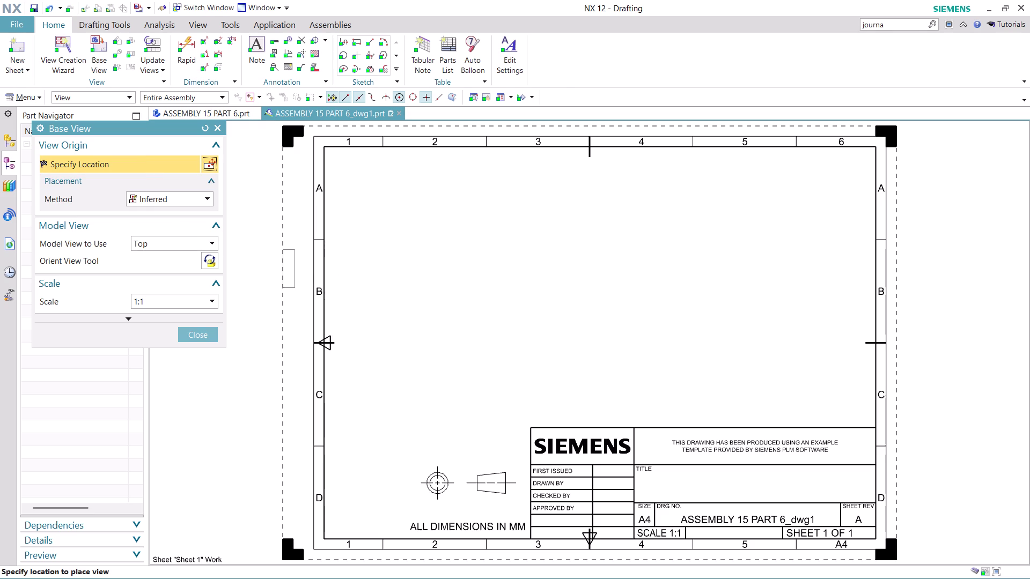
Place a Front base view of the pin at 1:1 on the sheet's left side.
click(191, 237)
click(187, 283)
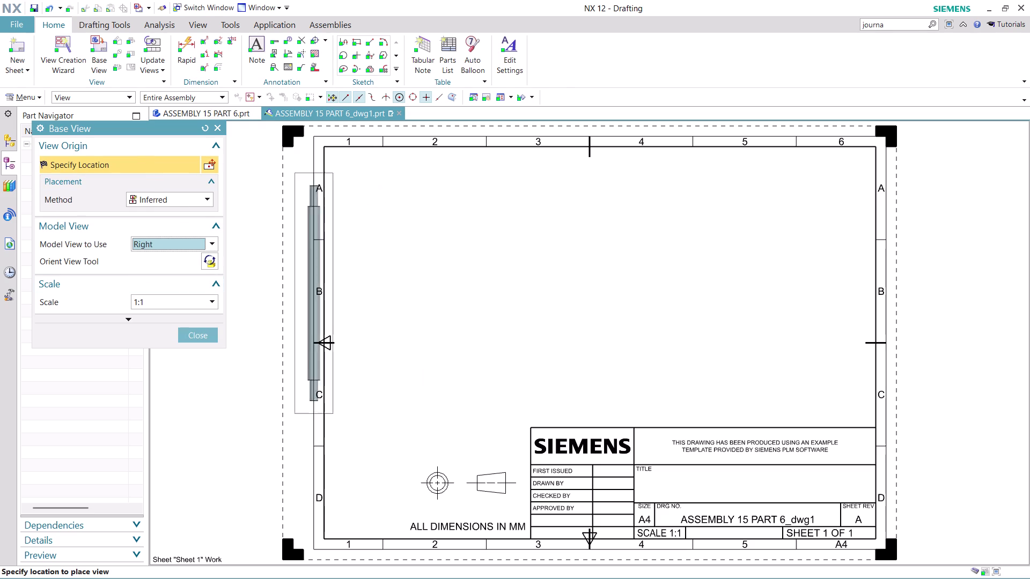
click(211, 241)
click(188, 307)
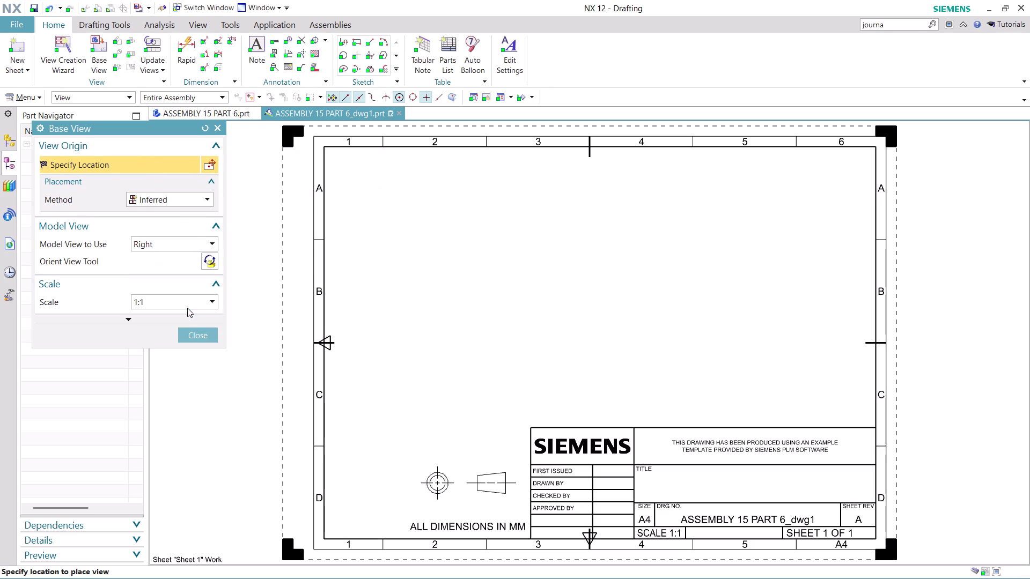
click(215, 244)
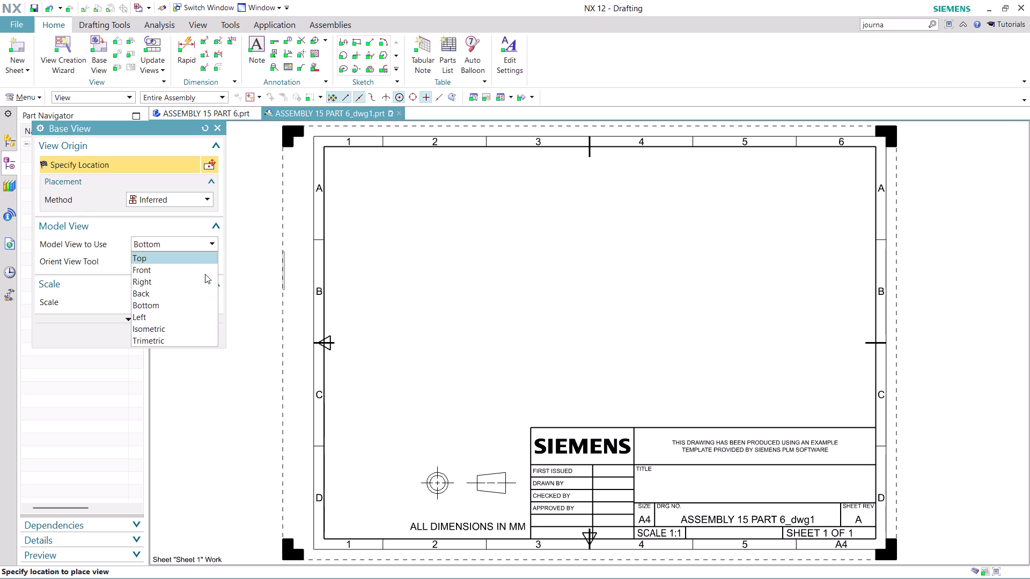
click(173, 327)
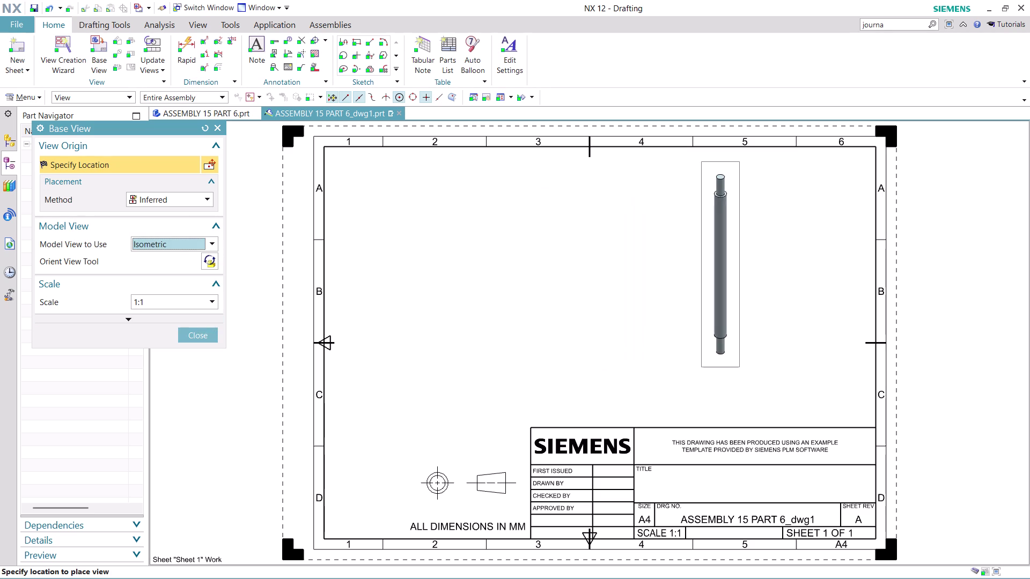
click(216, 240)
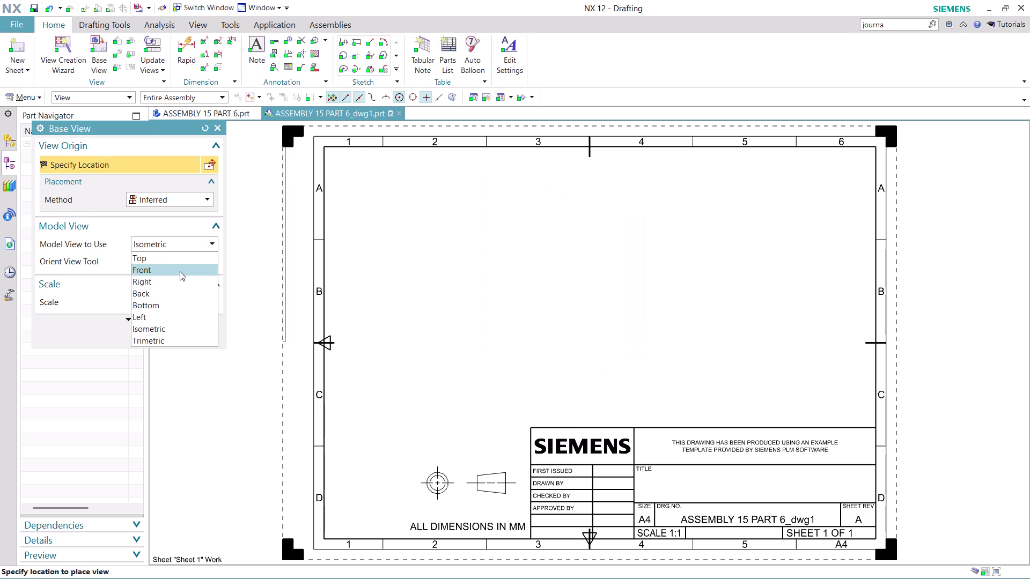
click(180, 271)
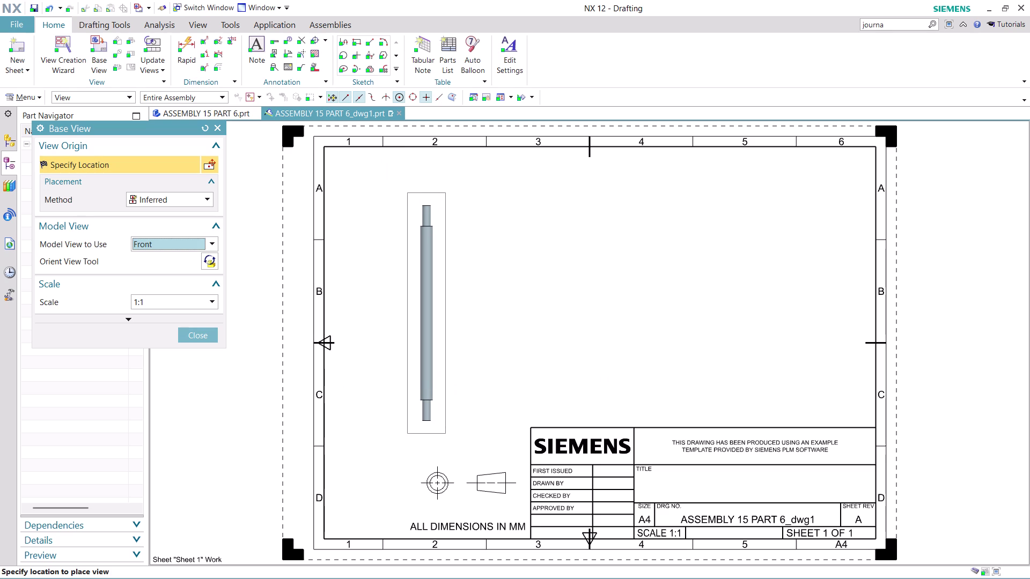
click(427, 309)
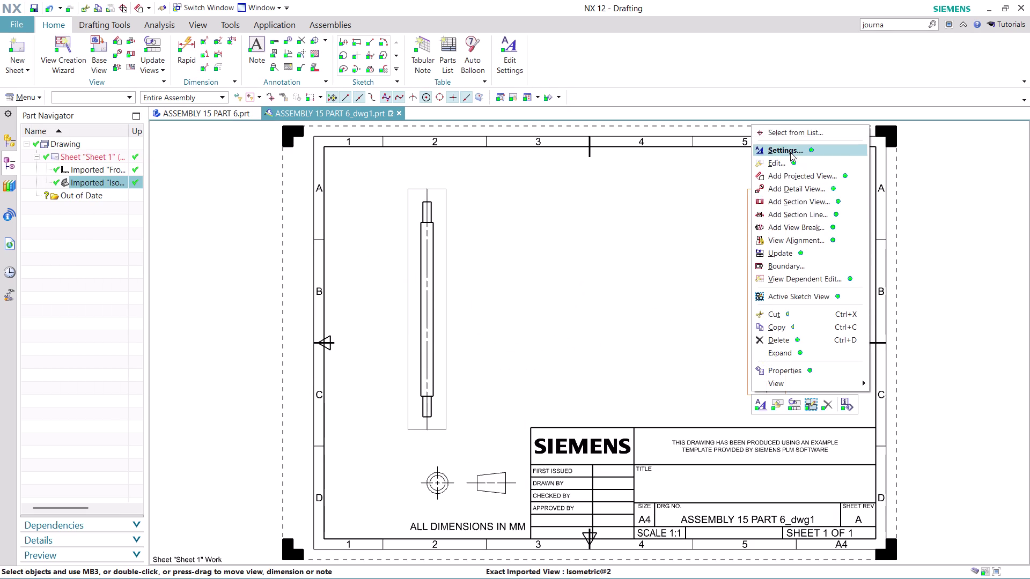
Set the isometric view's Rendering Style to Fully Shaded in its Shading settings.
click(788, 150)
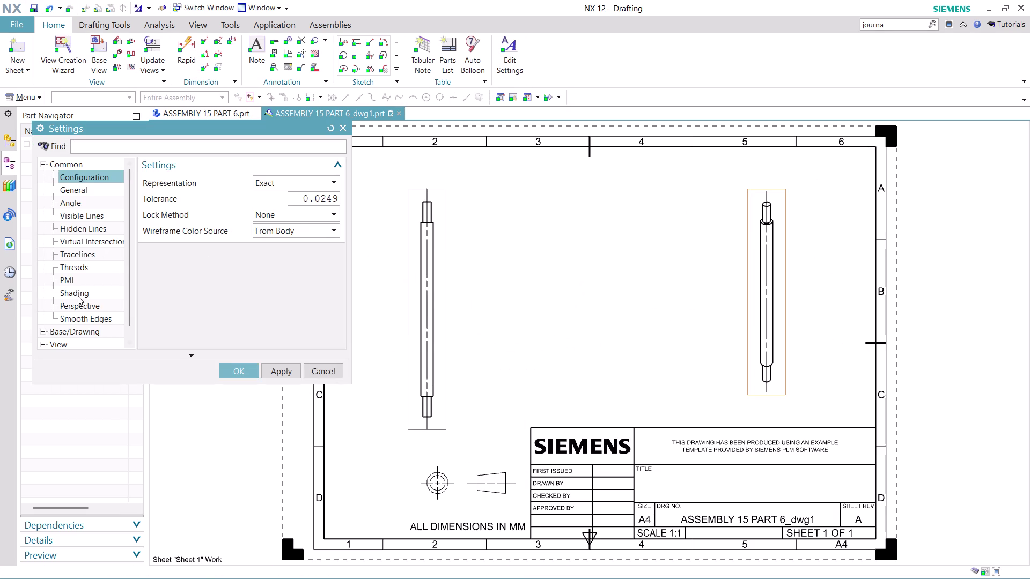
click(79, 293)
click(321, 179)
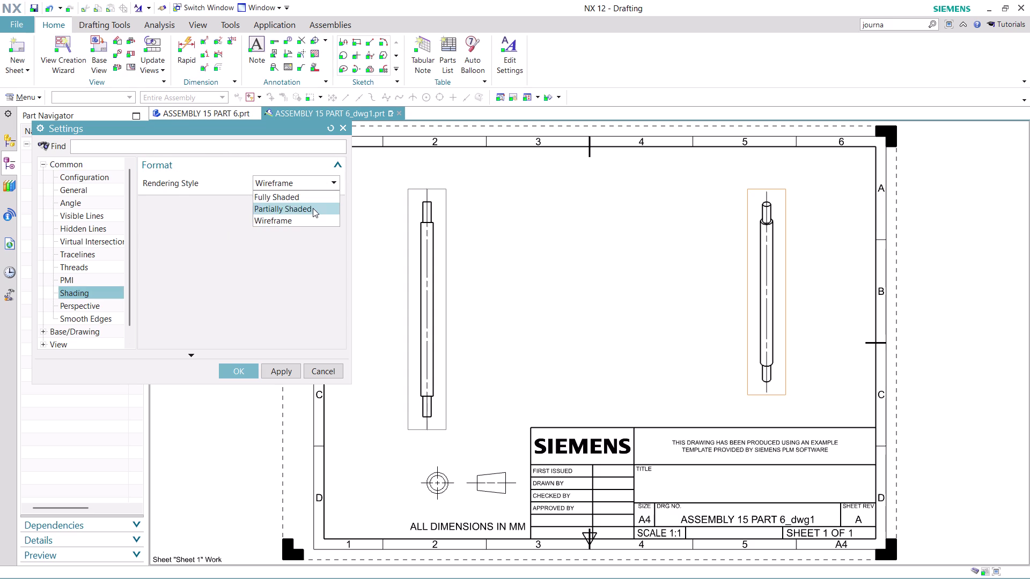
click(318, 198)
click(288, 369)
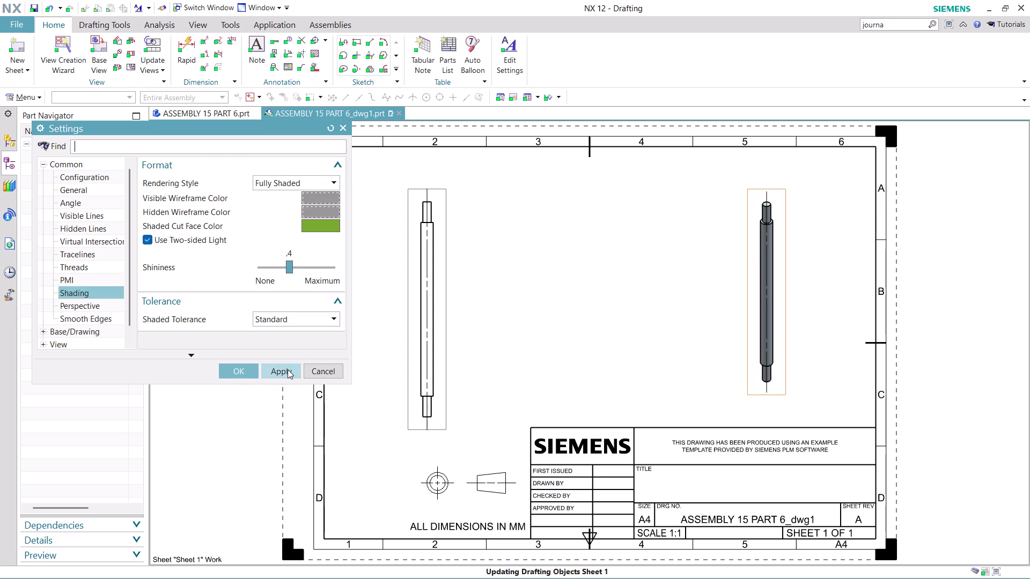
click(245, 369)
Zoom and pan to recentre the drawing sheet on screen.
scroll(up, 3)
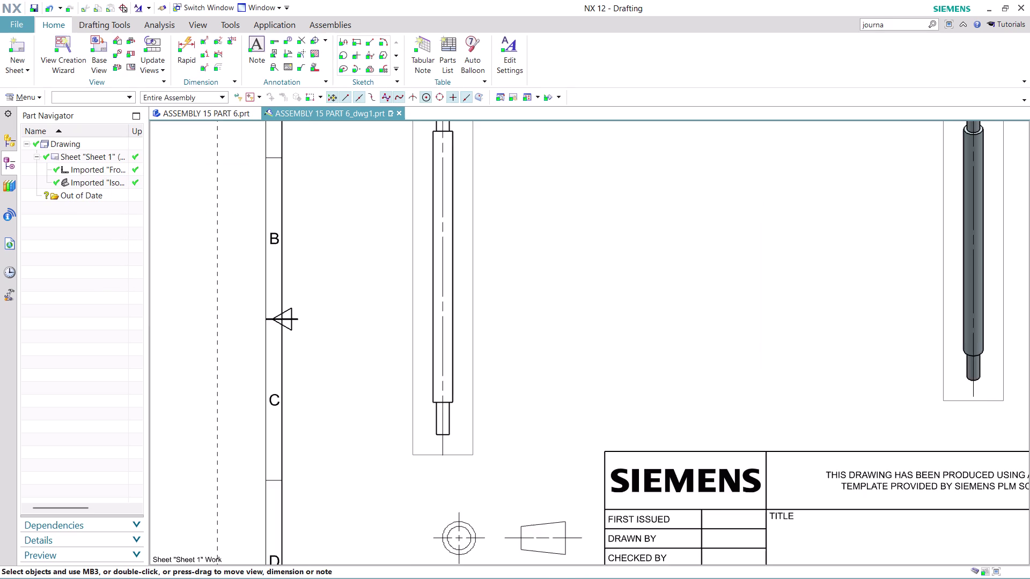
scroll(down, 3)
scroll(up, 3)
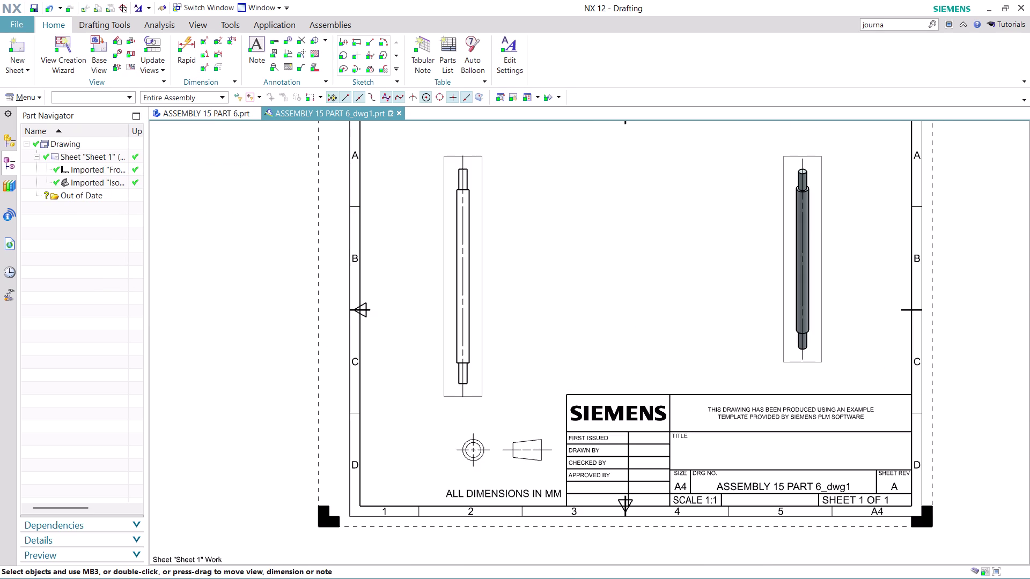
middle_drag(607, 221, 516, 260)
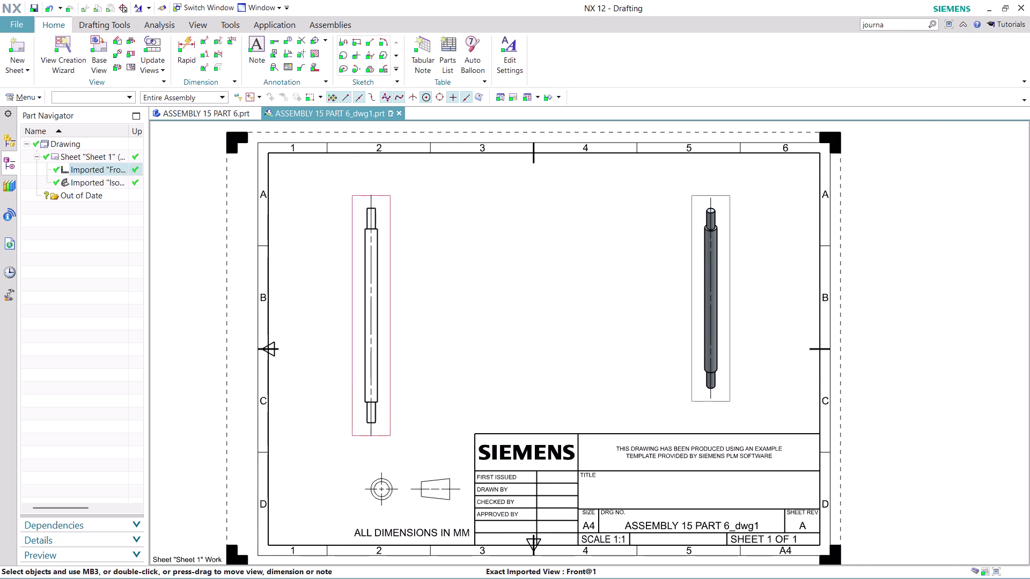
scroll(up, 3)
scroll(down, 3)
scroll(up, 3)
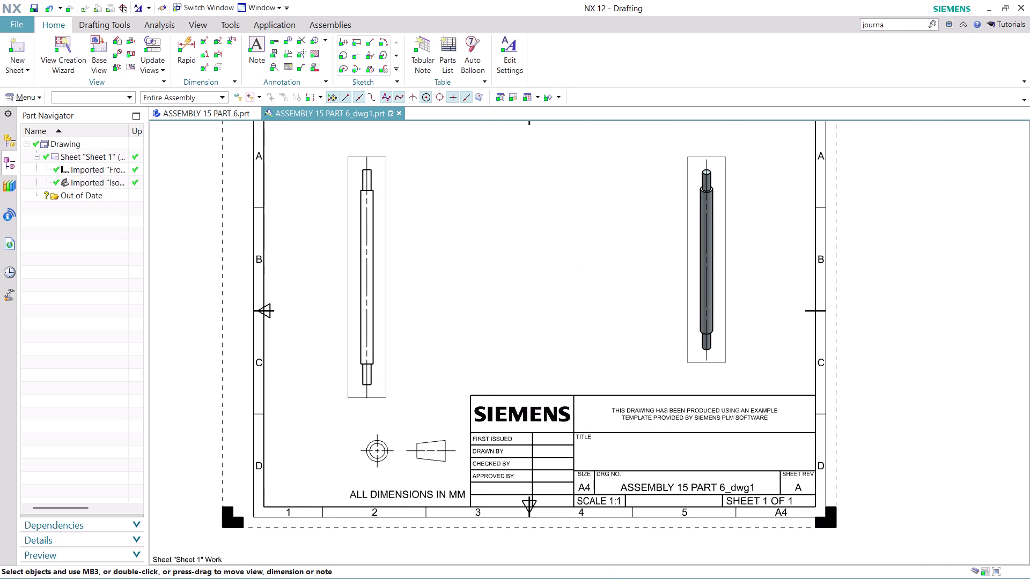
middle_drag(455, 185, 456, 207)
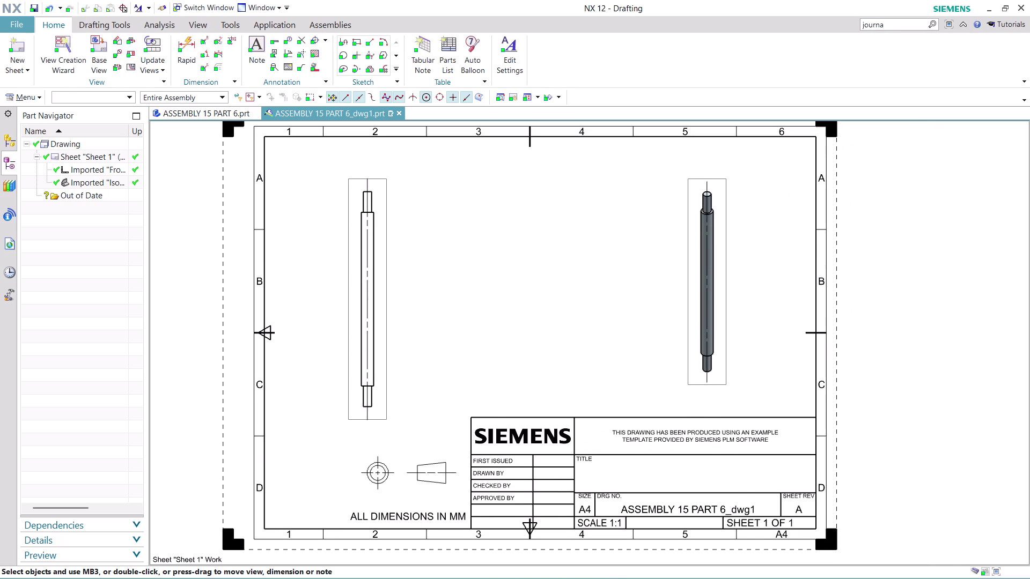
scroll(up, 3)
scroll(up, 3)
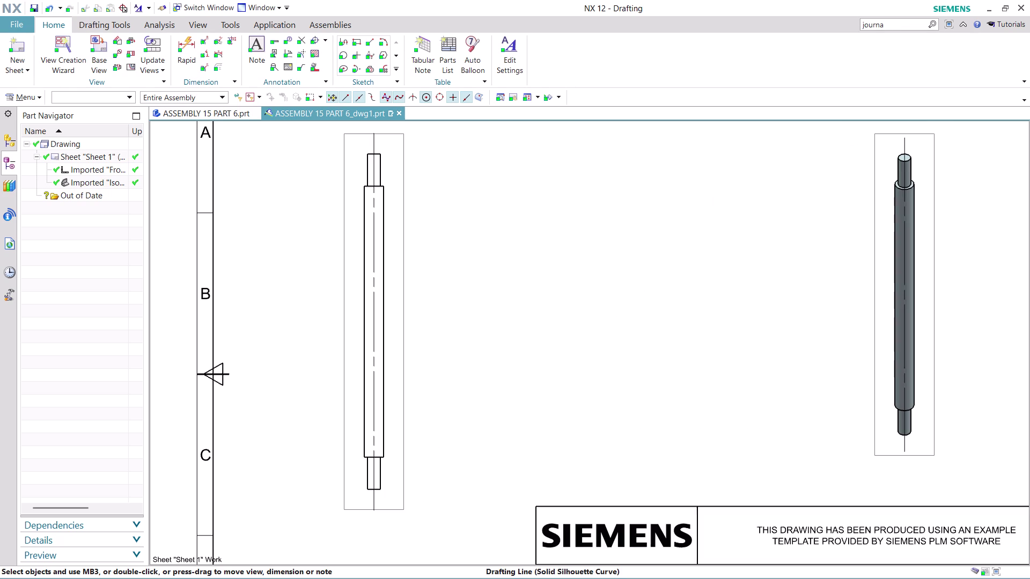
click(179, 41)
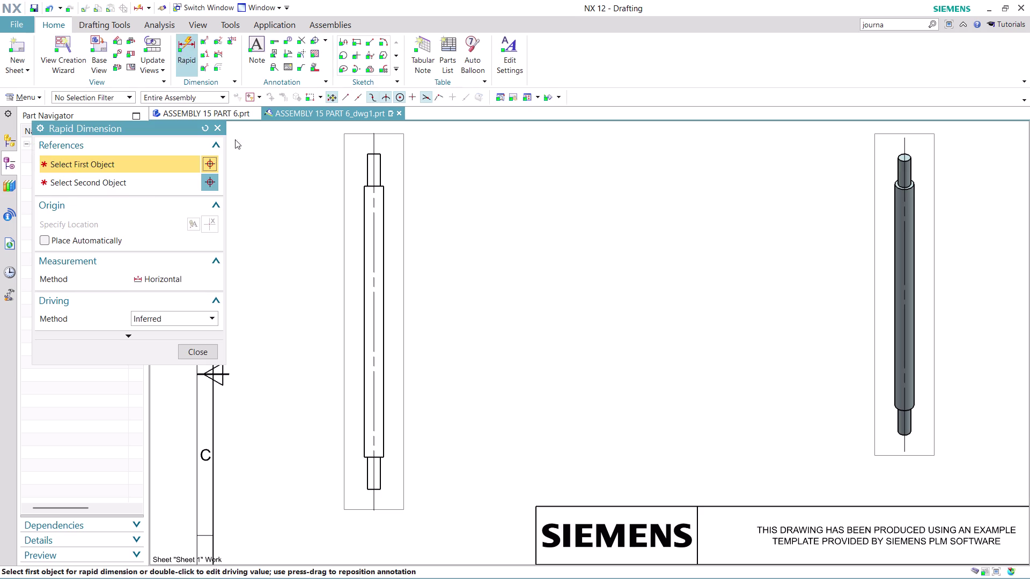
Pick the pin's top and bottom ends for a dimension, then discard the zero-value result.
scroll(up, 3)
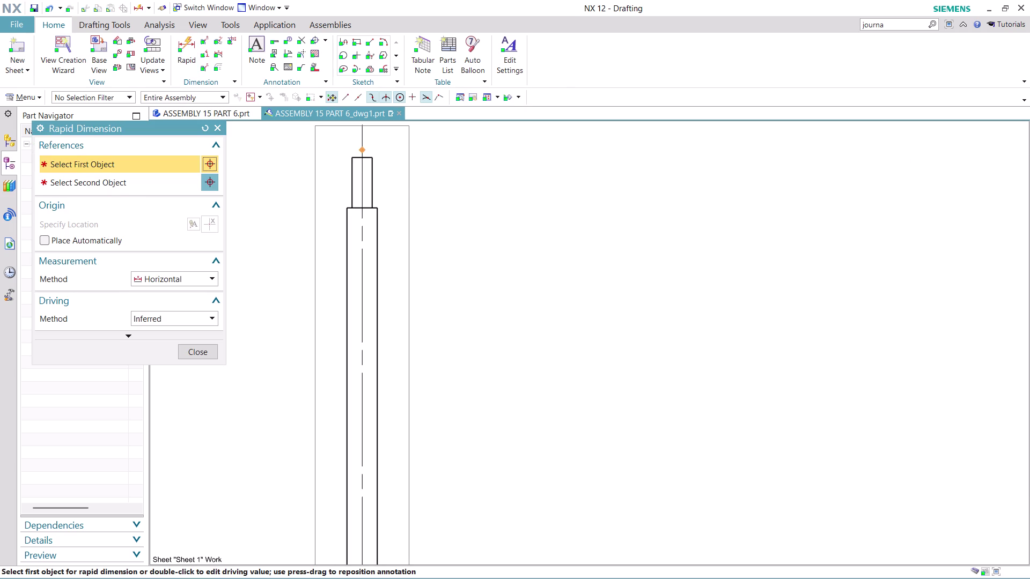
click(362, 157)
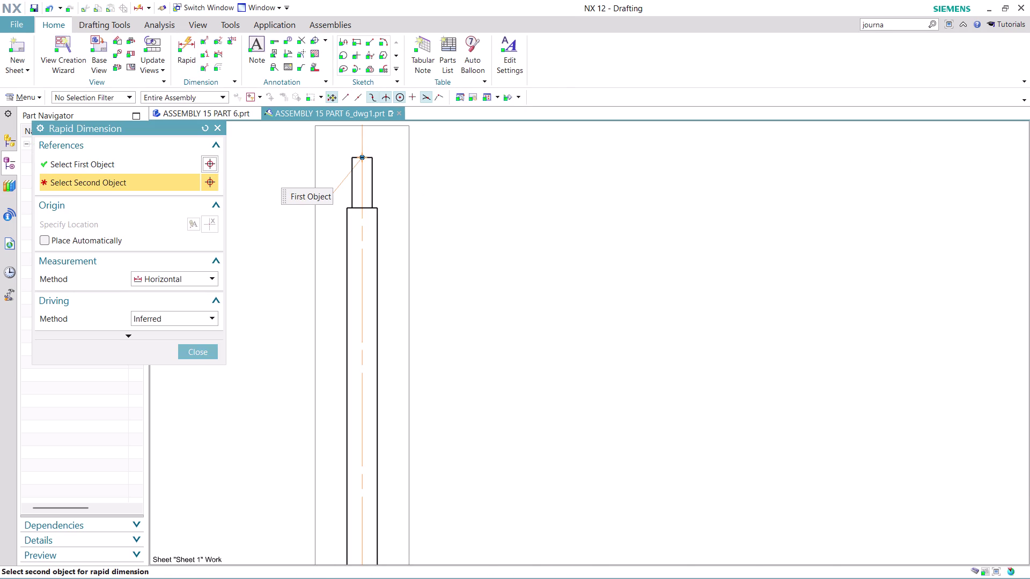
scroll(down, 3)
scroll(up, 3)
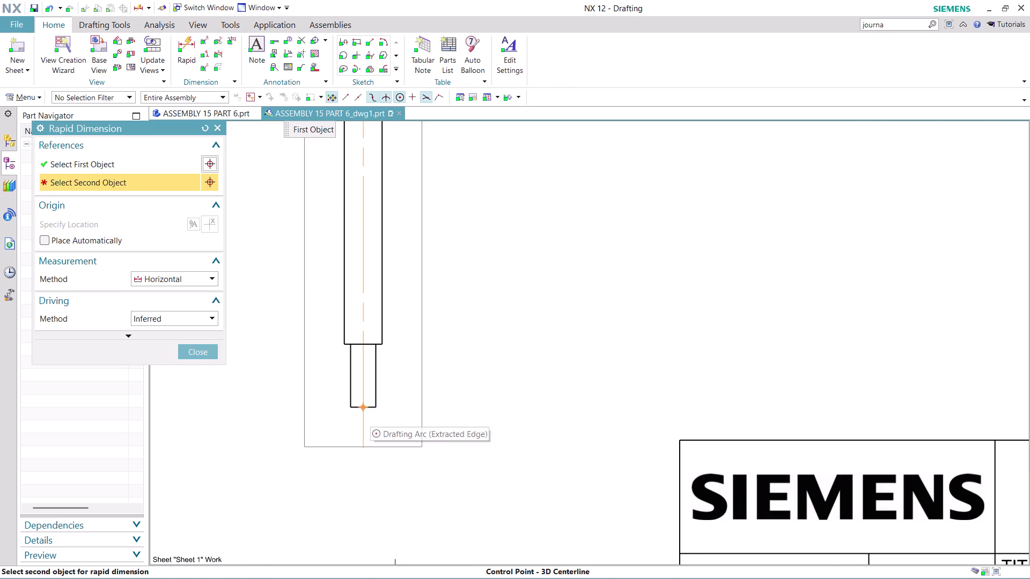
click(363, 408)
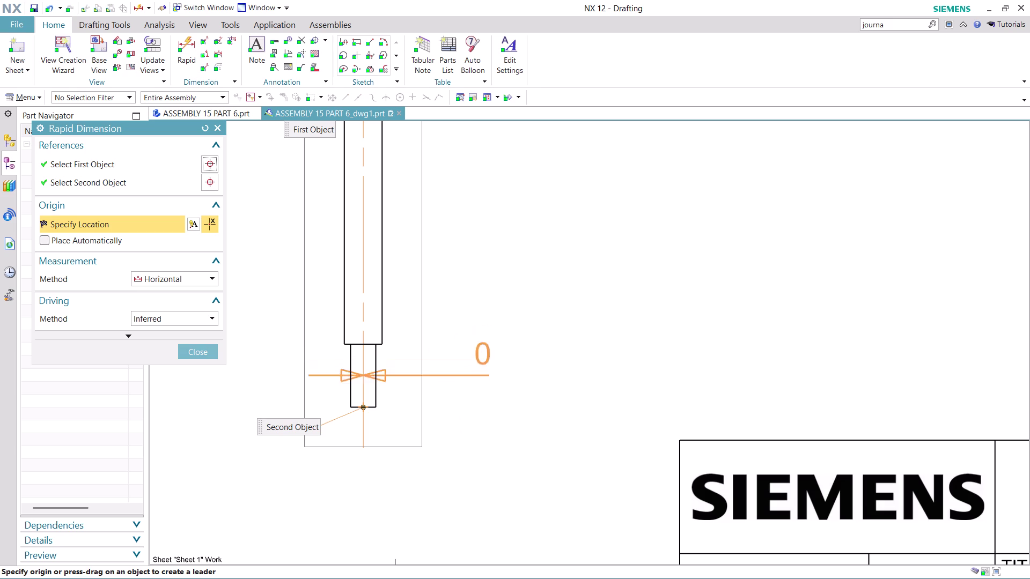
scroll(down, 3)
scroll(down, 3)
key(Escape)
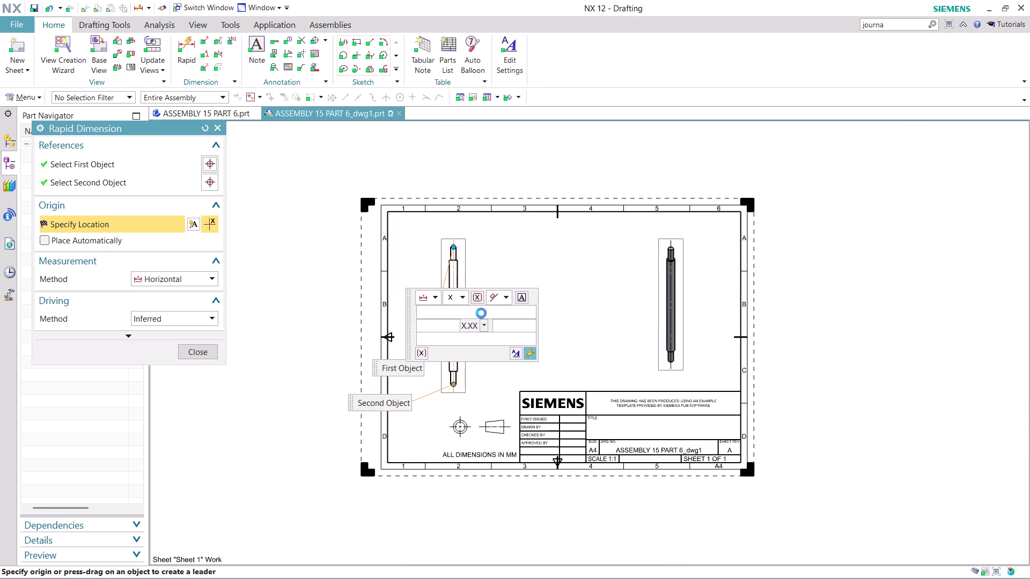
click(184, 39)
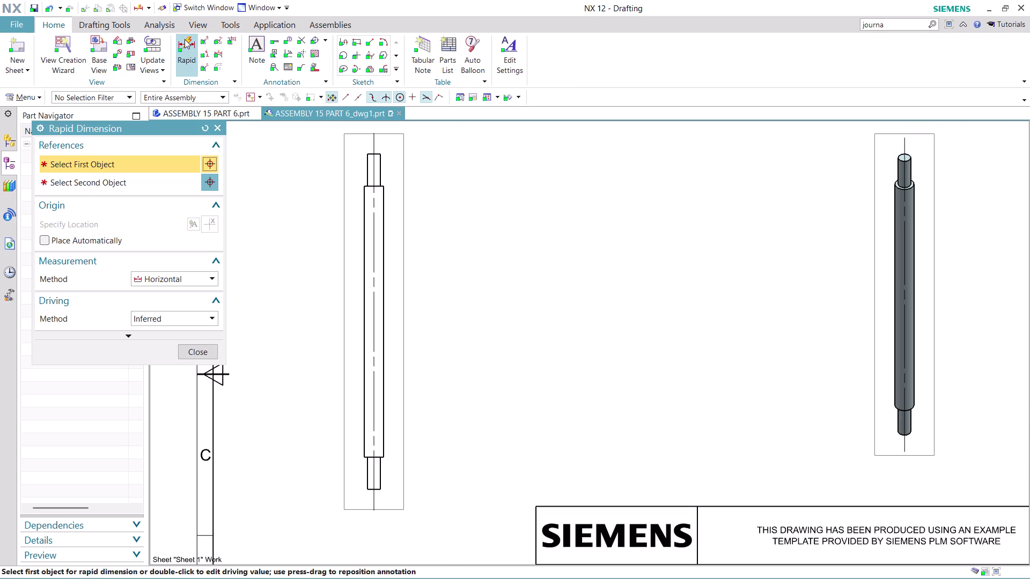
click(201, 278)
click(197, 289)
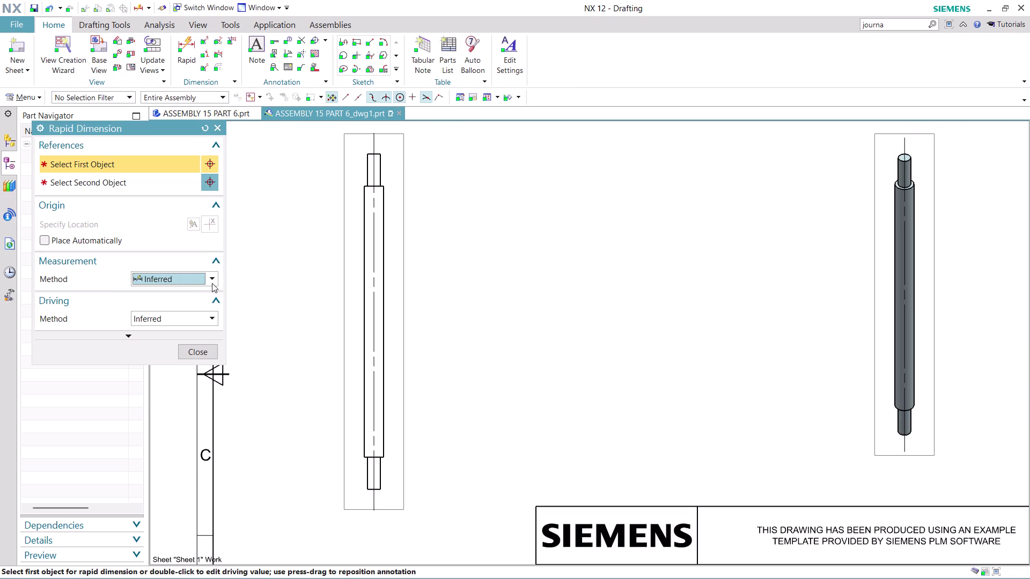
click(373, 156)
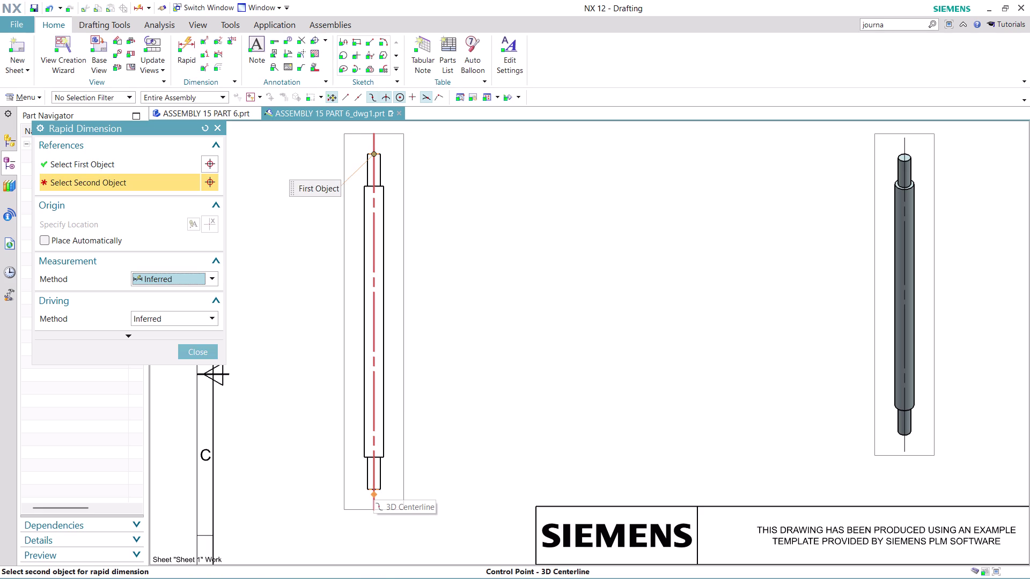
scroll(up, 3)
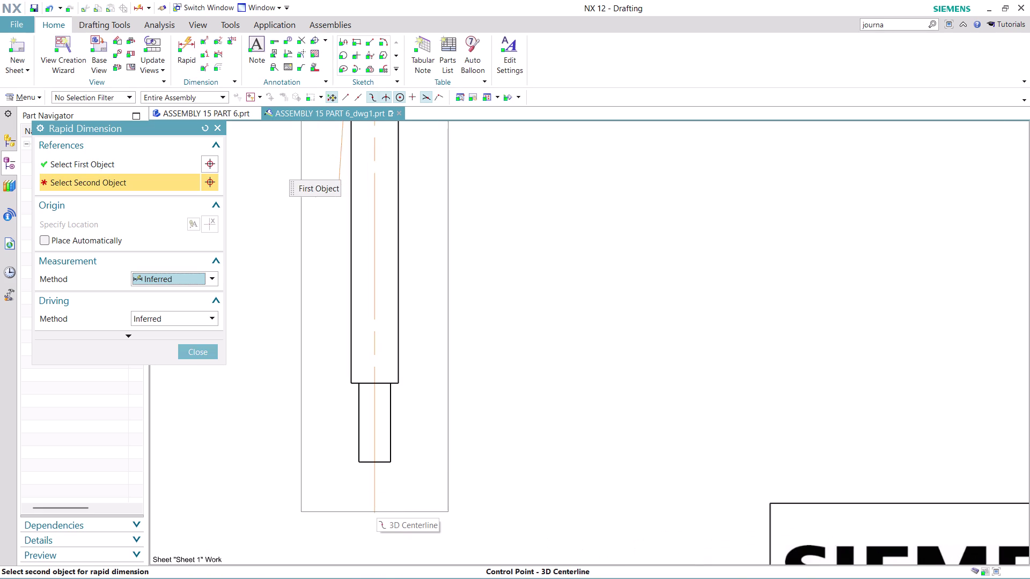
click(374, 461)
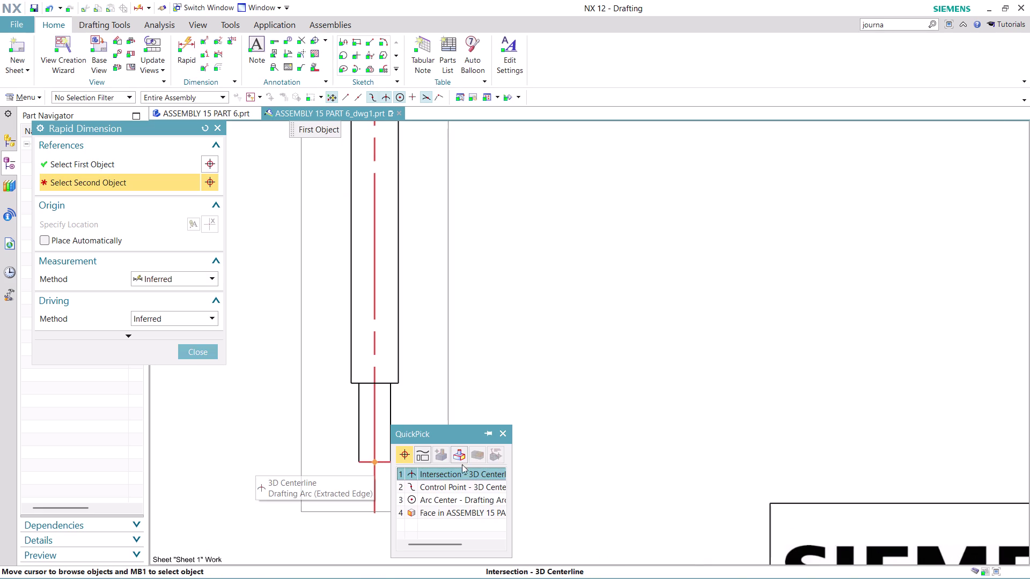
click(452, 473)
scroll(down, 3)
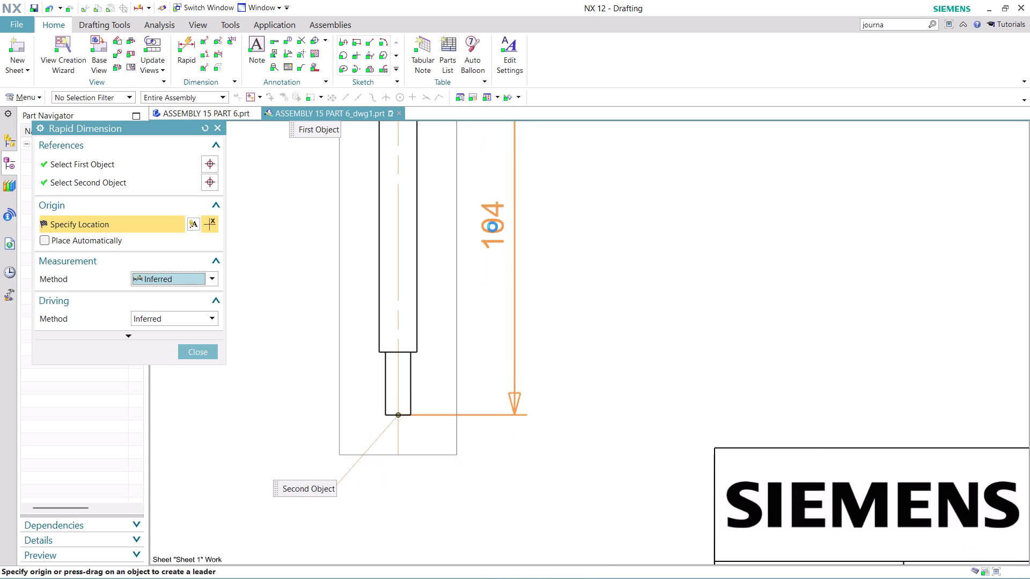
scroll(down, 3)
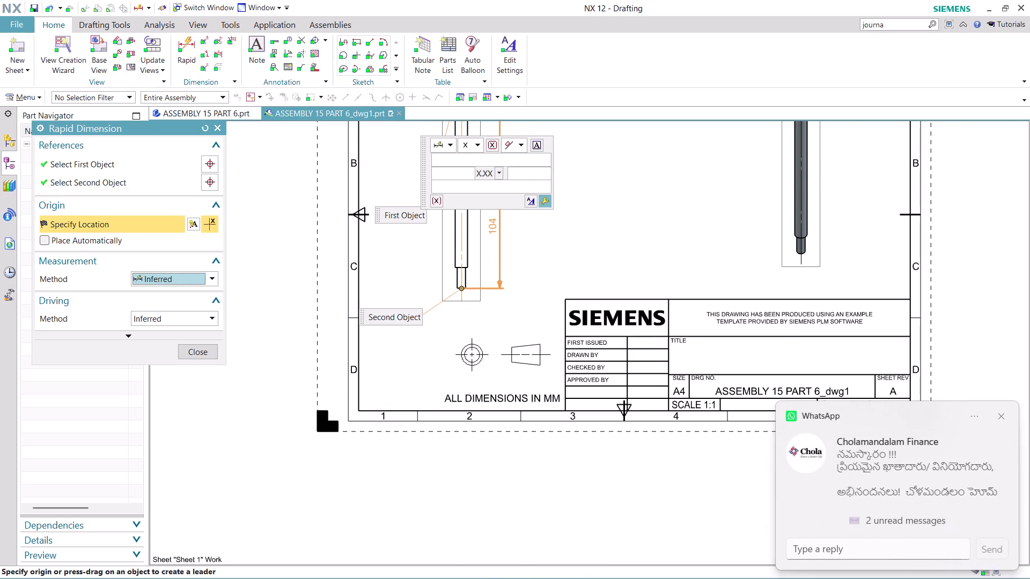
scroll(down, 3)
scroll(up, 3)
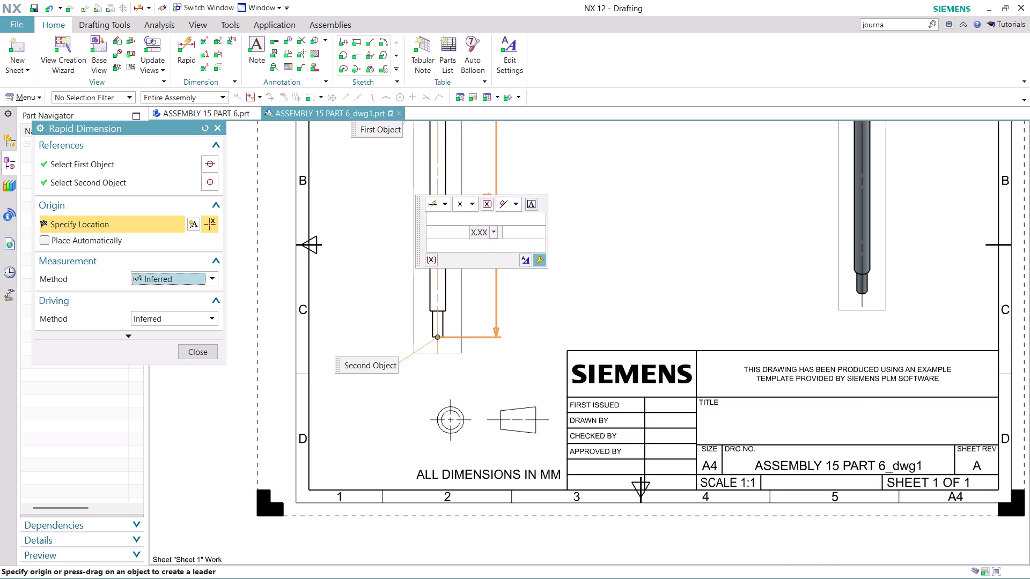
click(487, 178)
scroll(down, 3)
scroll(up, 3)
scroll(down, 3)
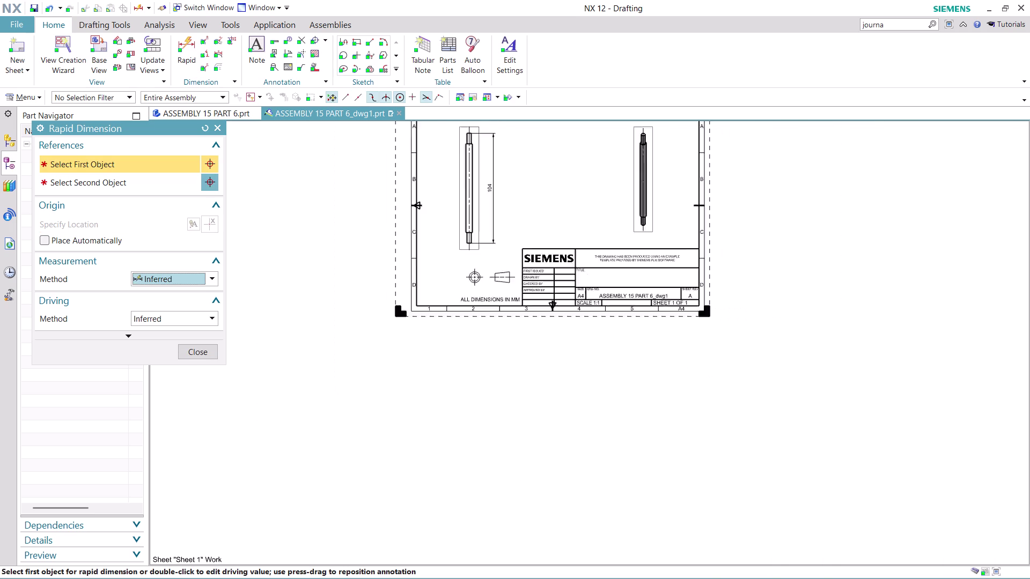
scroll(down, 3)
middle_drag(539, 164, 460, 292)
scroll(up, 3)
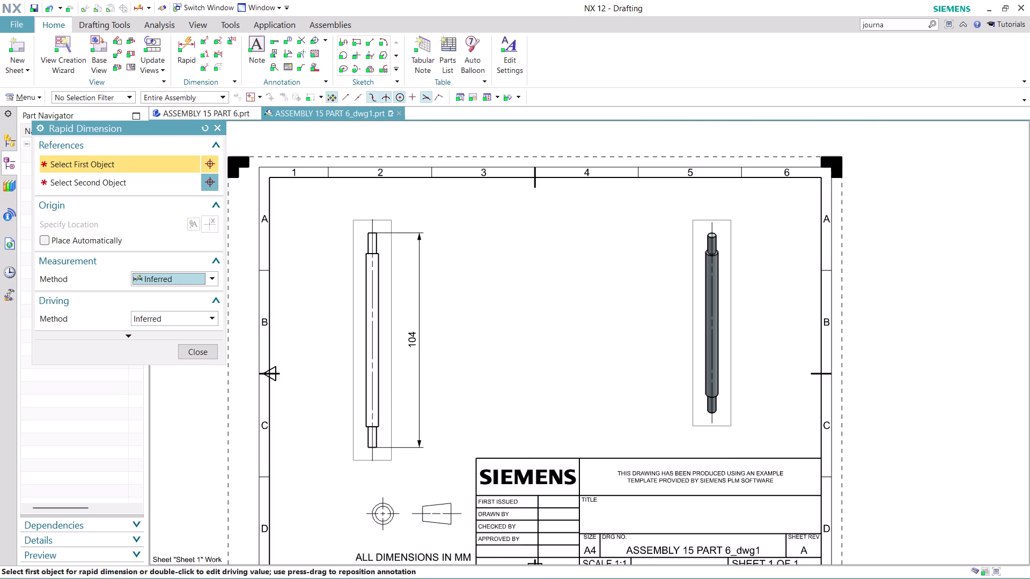
scroll(up, 3)
Dimension the top and bottom end steps of the front view at 10 mm each.
scroll(up, 3)
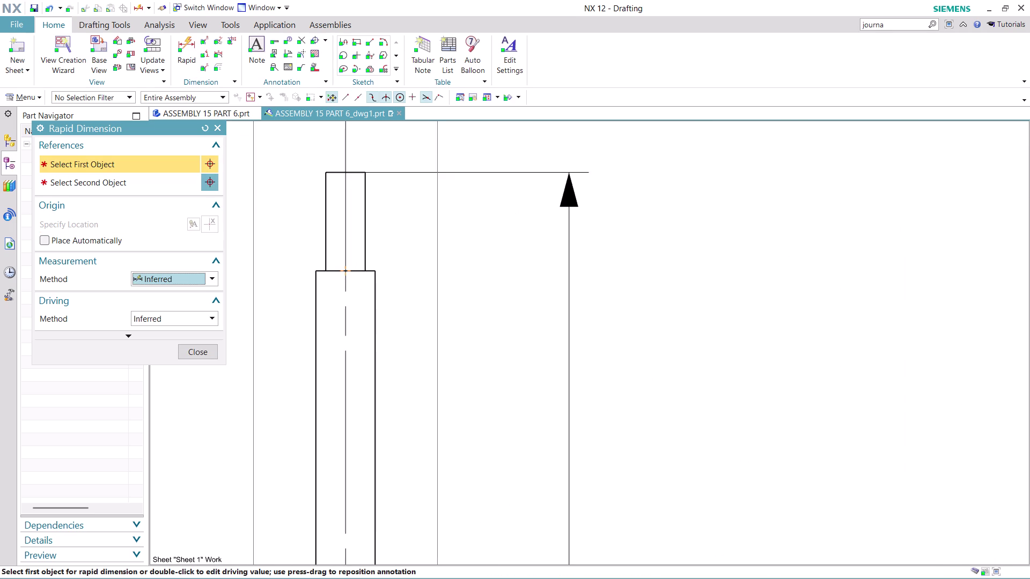
click(346, 172)
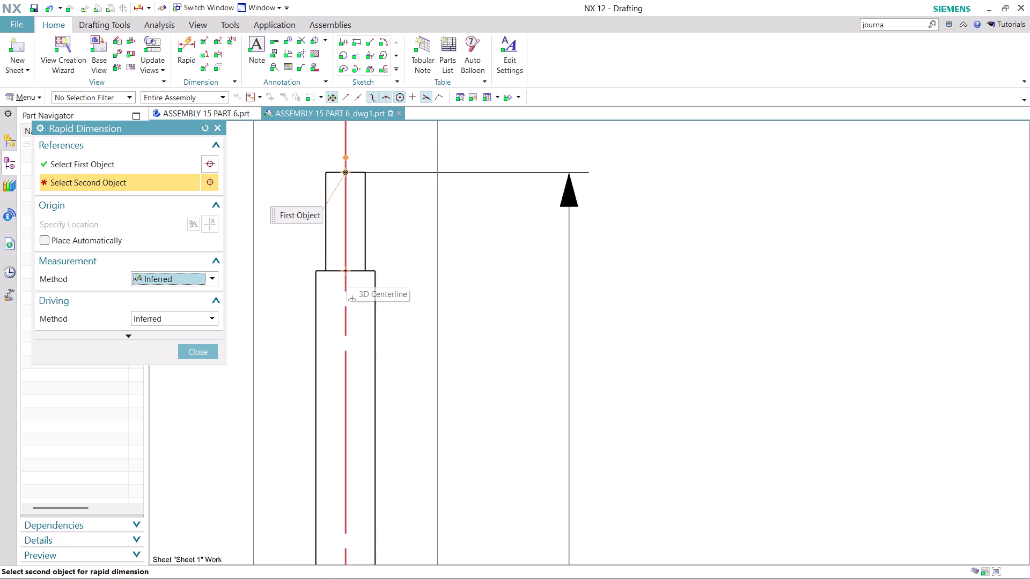
click(346, 270)
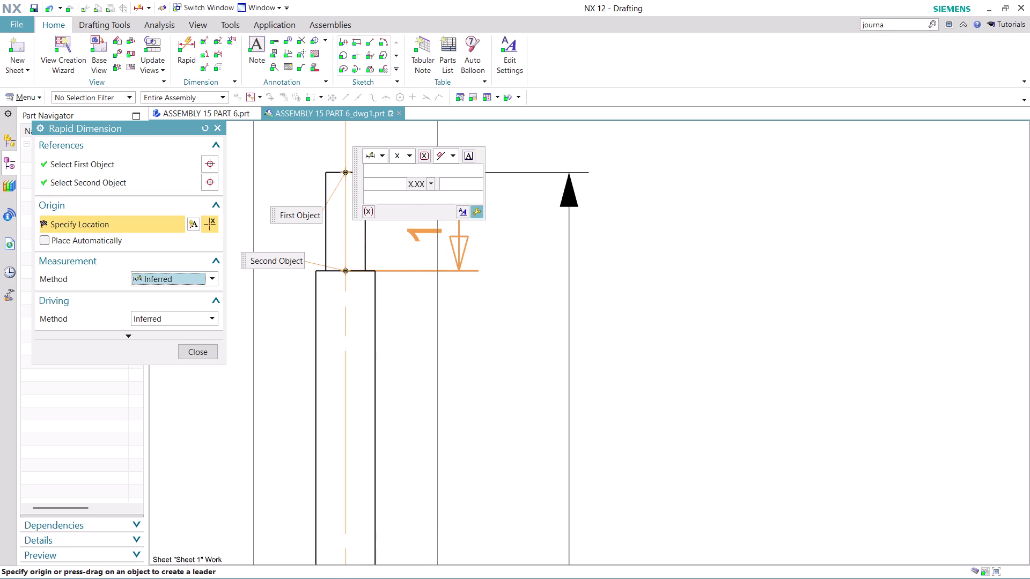
click(425, 237)
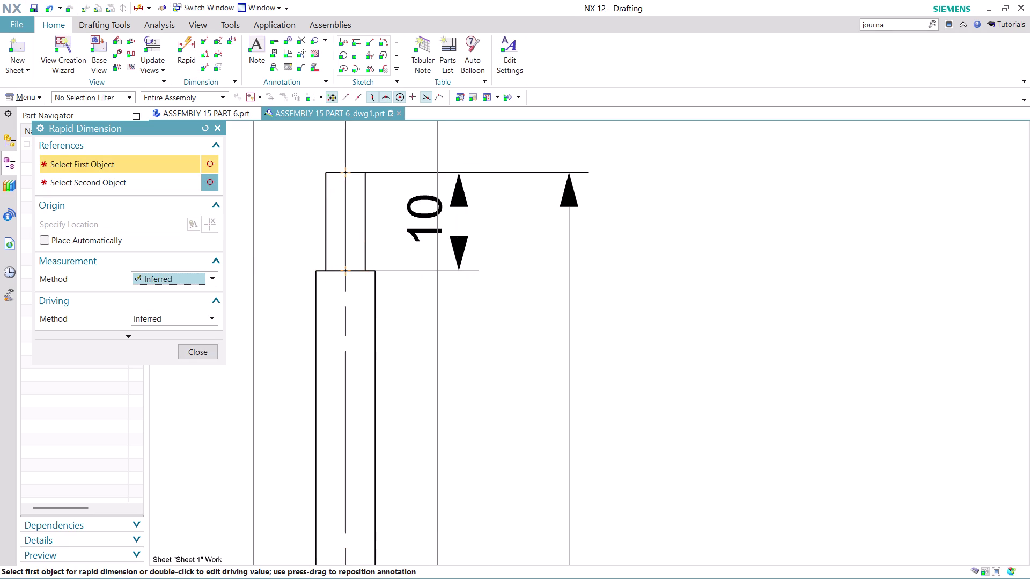
scroll(down, 3)
scroll(up, 3)
scroll(up, 3)
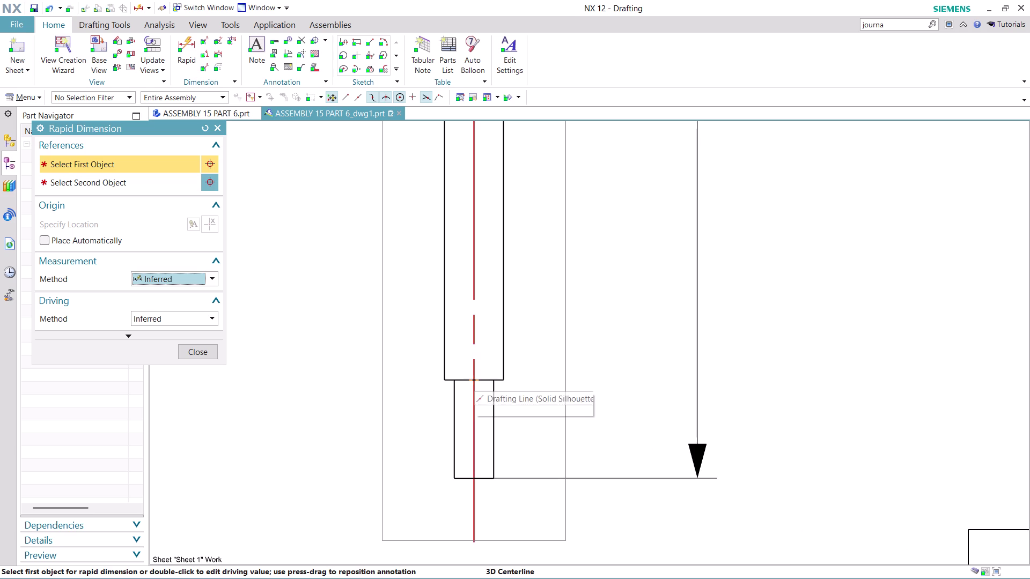
click(474, 381)
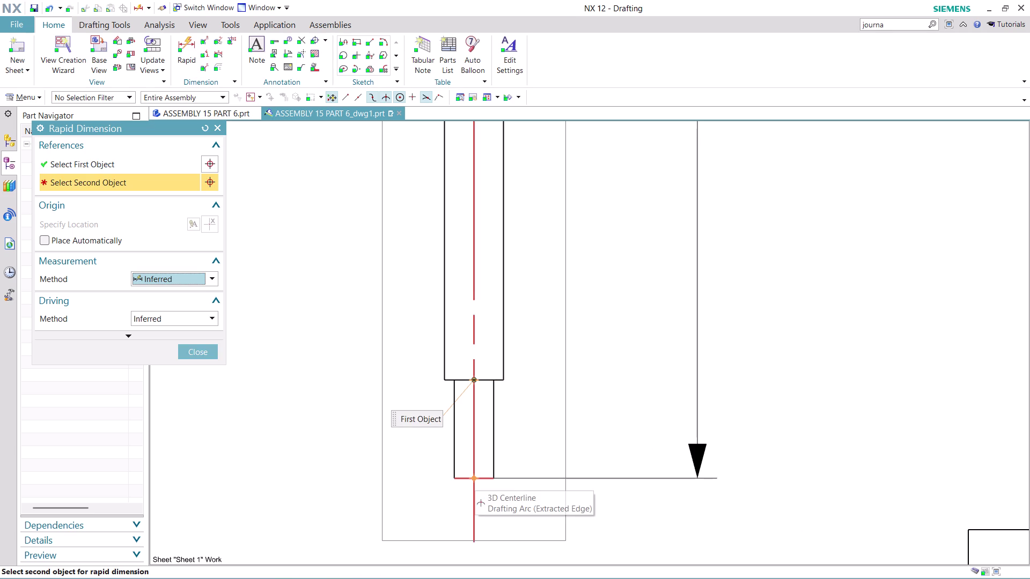
click(474, 476)
click(547, 443)
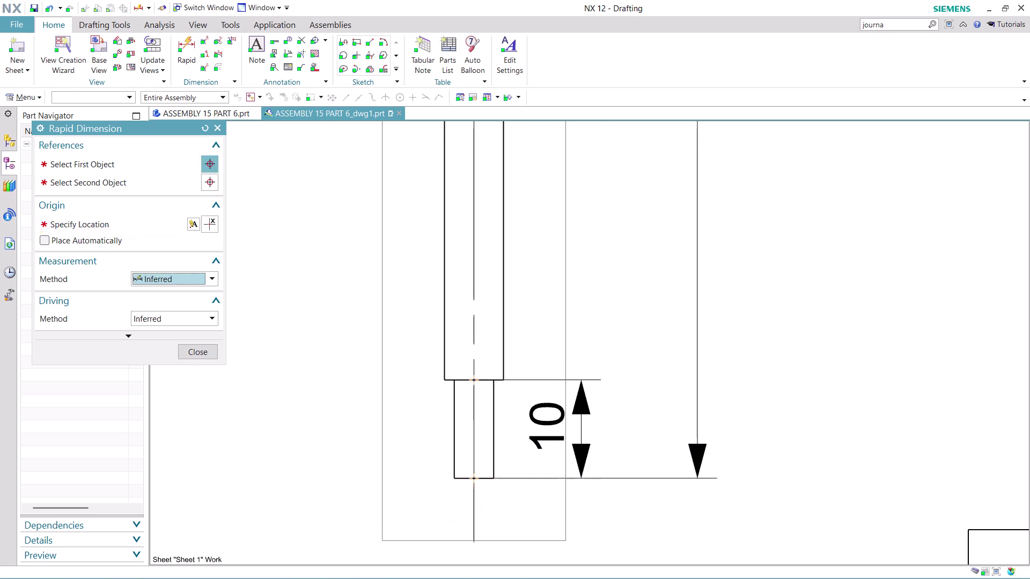
scroll(down, 3)
scroll(down, 3)
scroll(up, 3)
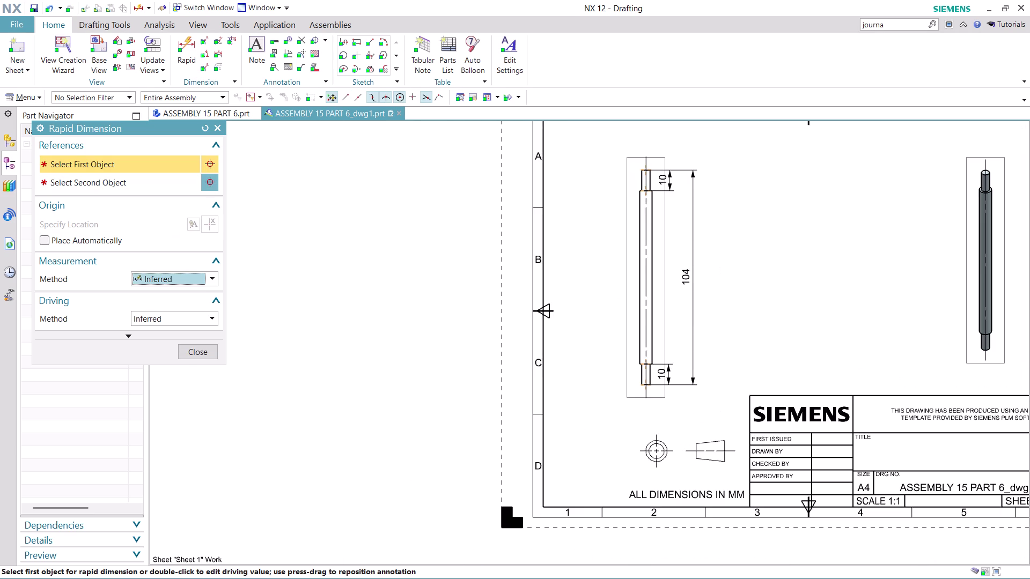
middle_drag(841, 257, 561, 314)
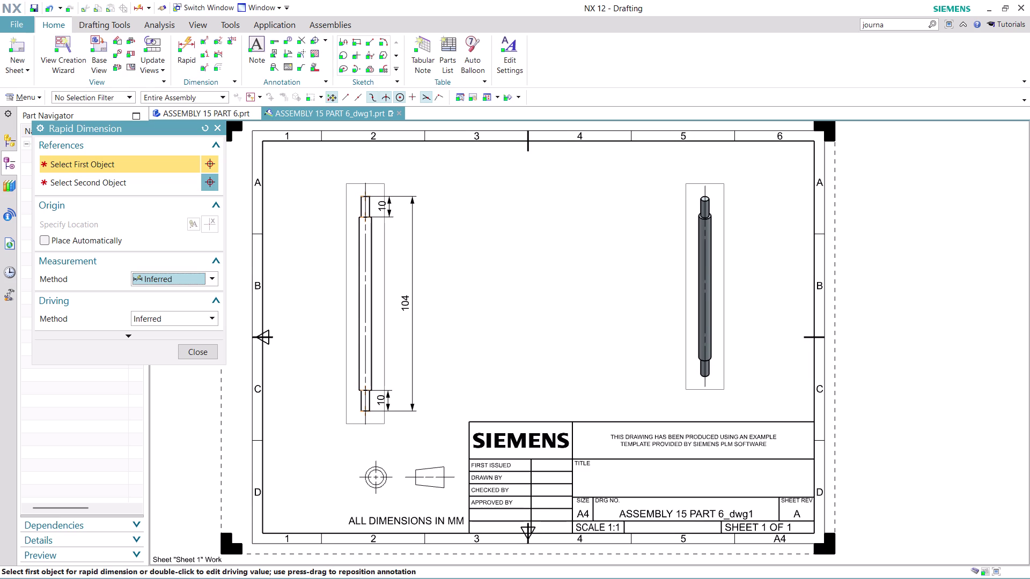
scroll(up, 3)
scroll(down, 3)
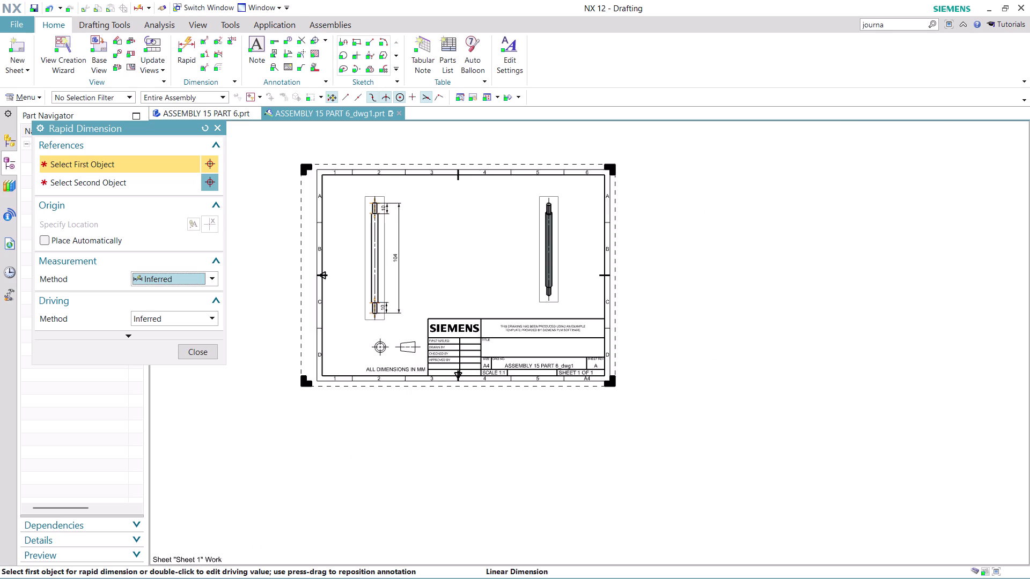
scroll(up, 3)
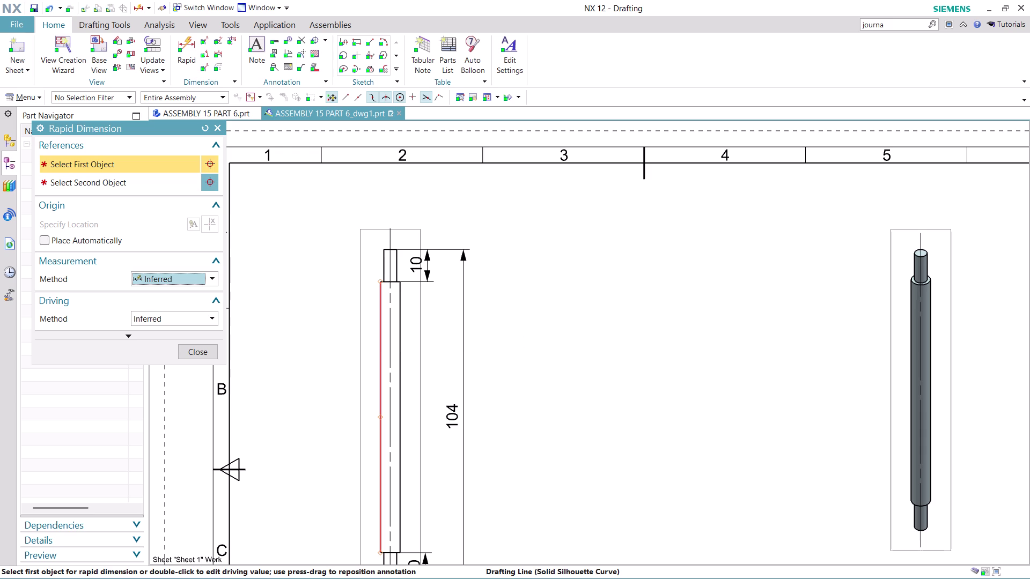
click(379, 303)
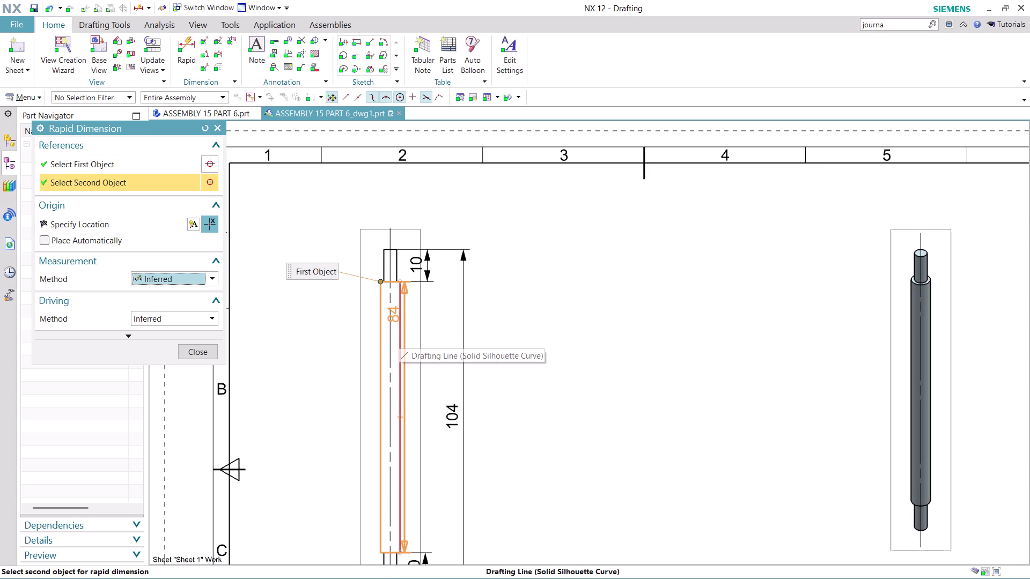
key(Escape)
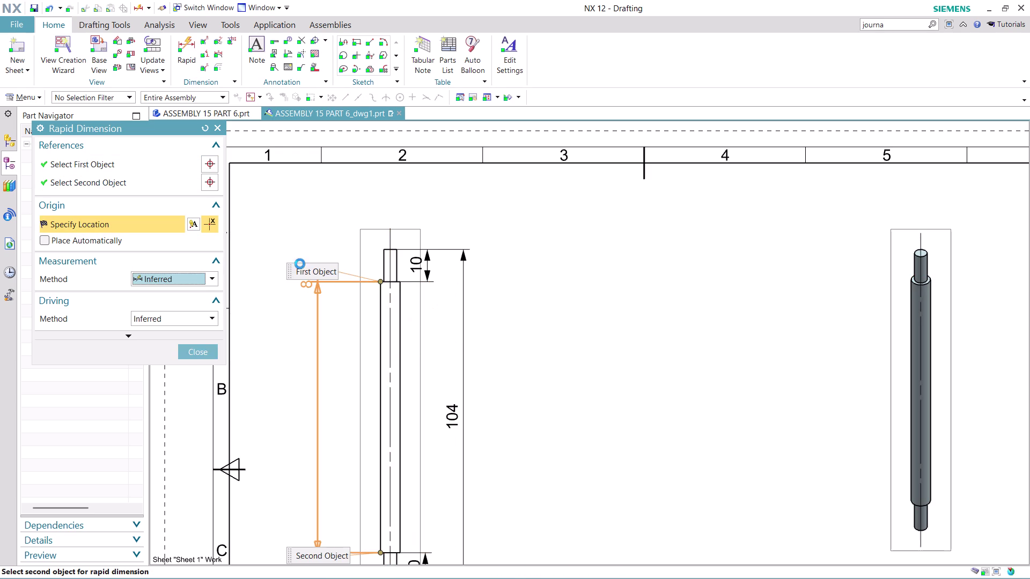
key(Escape)
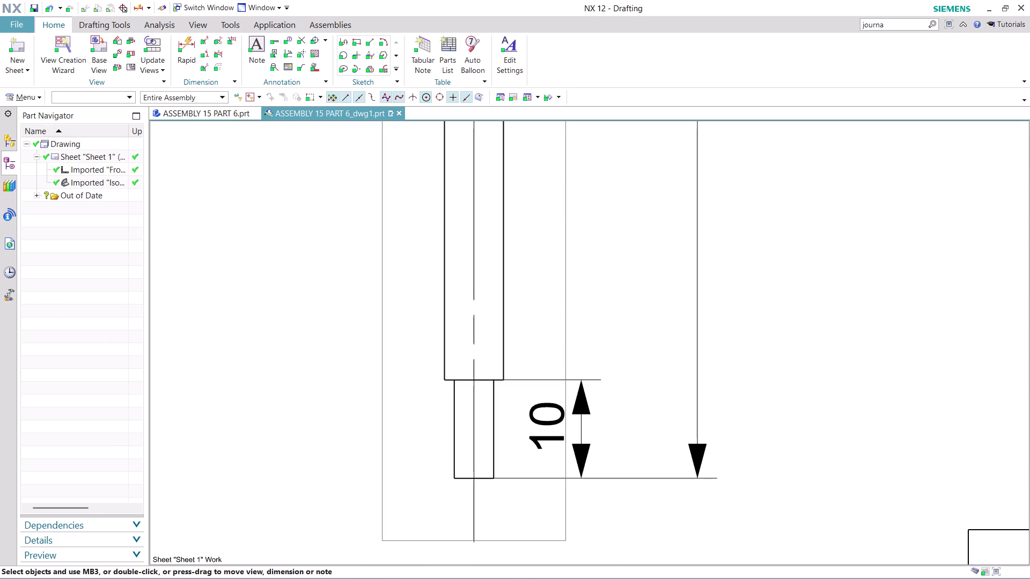
click(188, 45)
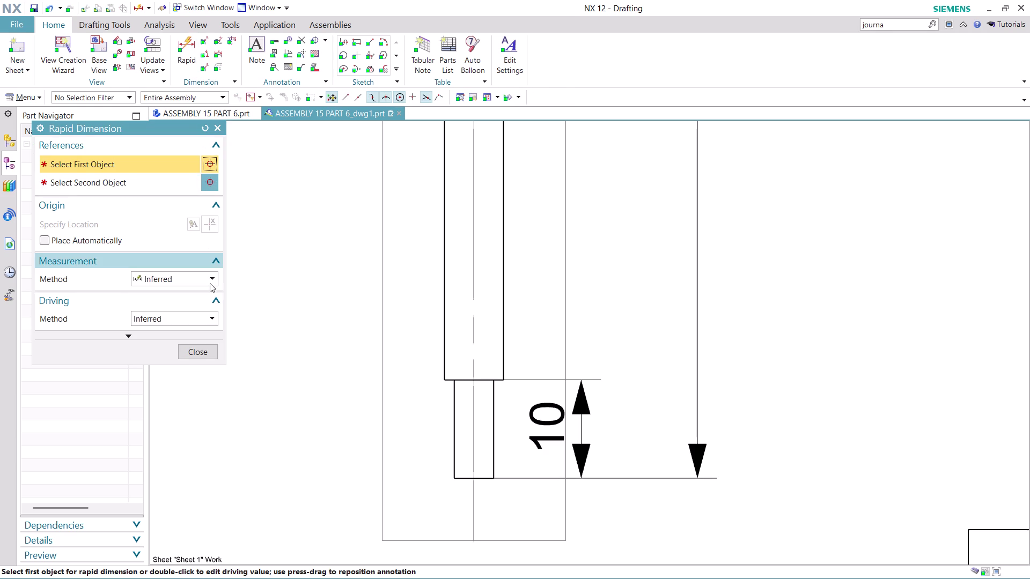
click(213, 277)
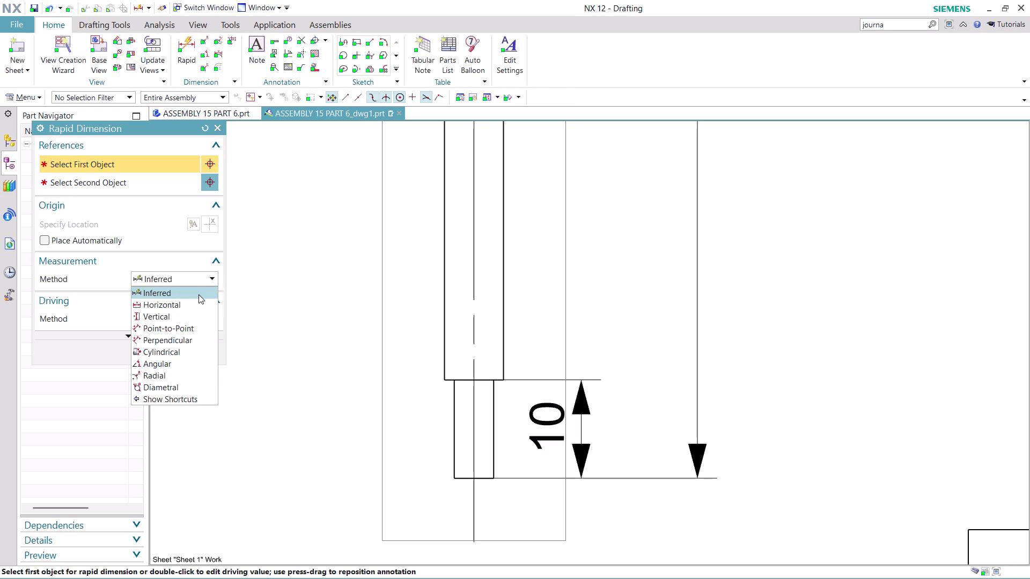
click(184, 317)
scroll(down, 3)
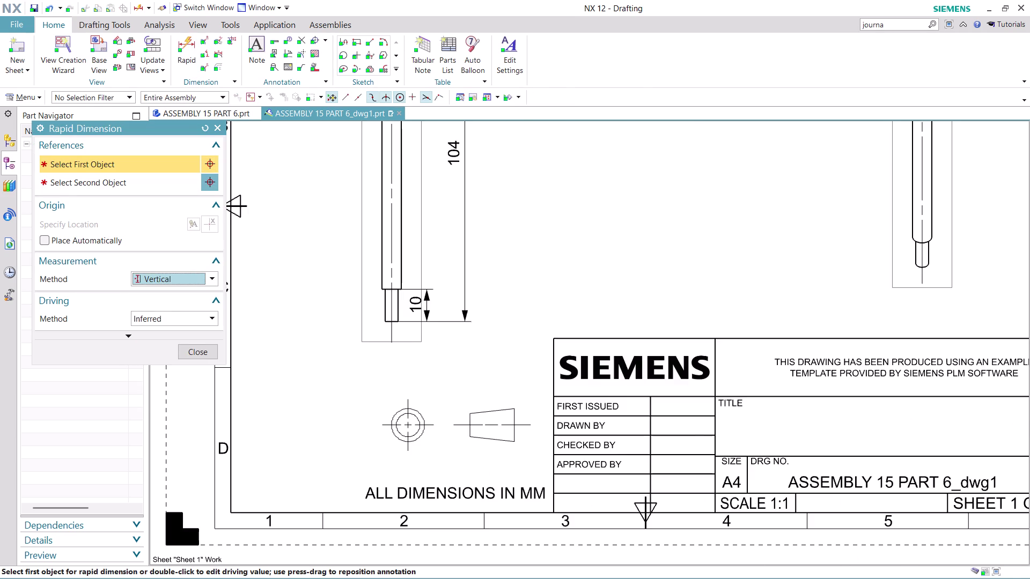
scroll(up, 3)
click(379, 195)
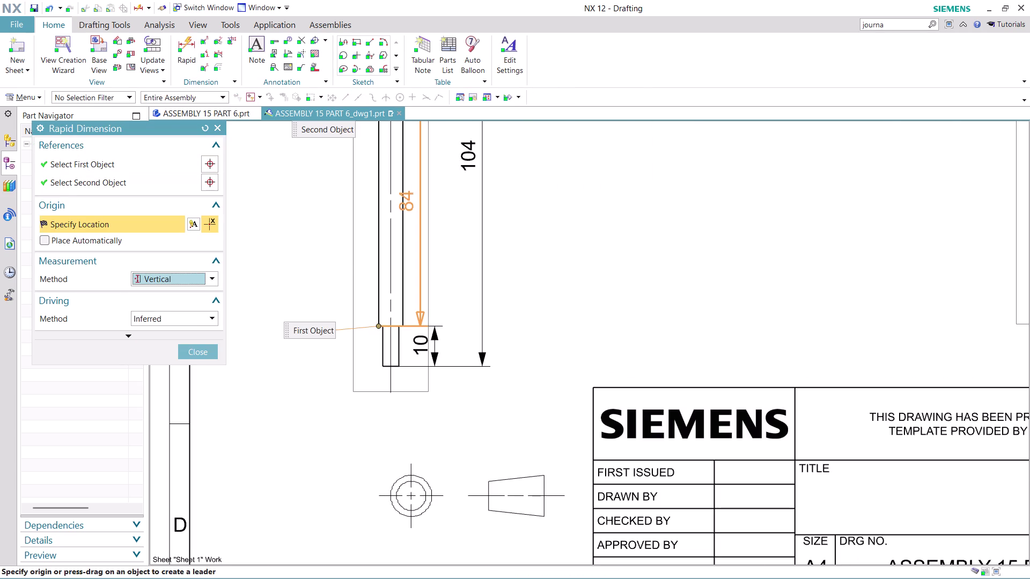
key(Escape)
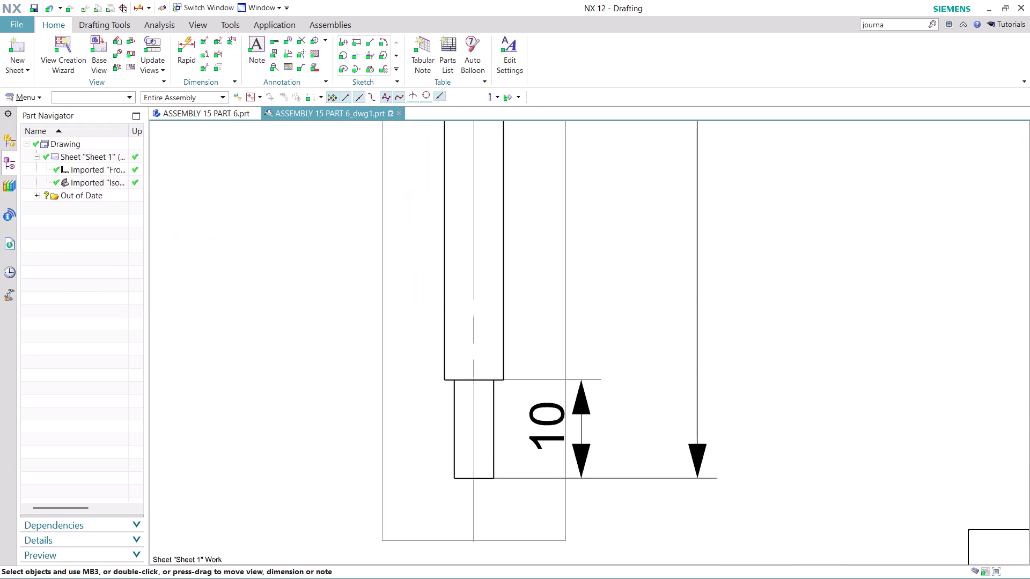
scroll(down, 3)
scroll(down, 3)
scroll(up, 3)
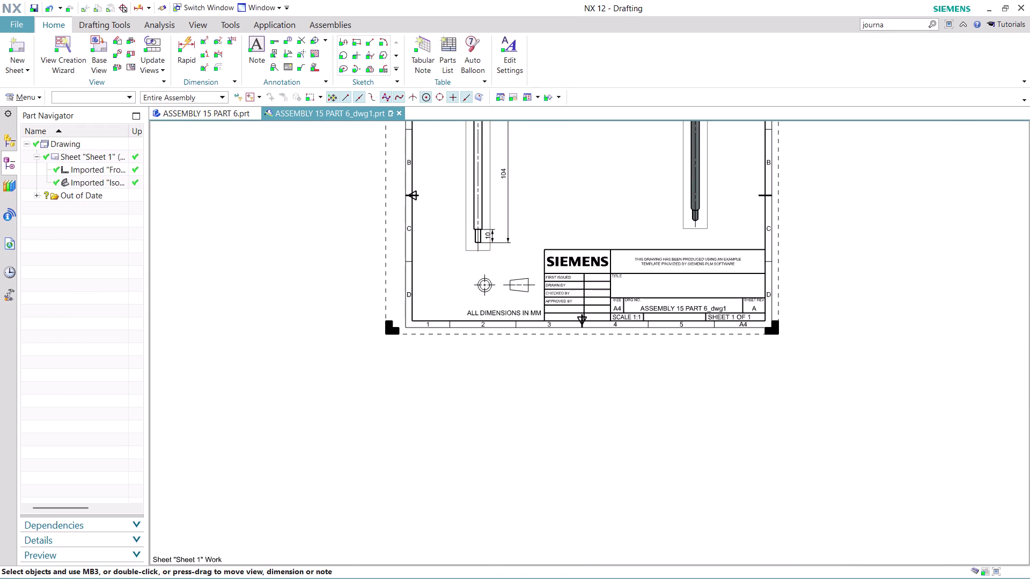
middle_drag(542, 190, 451, 332)
scroll(up, 3)
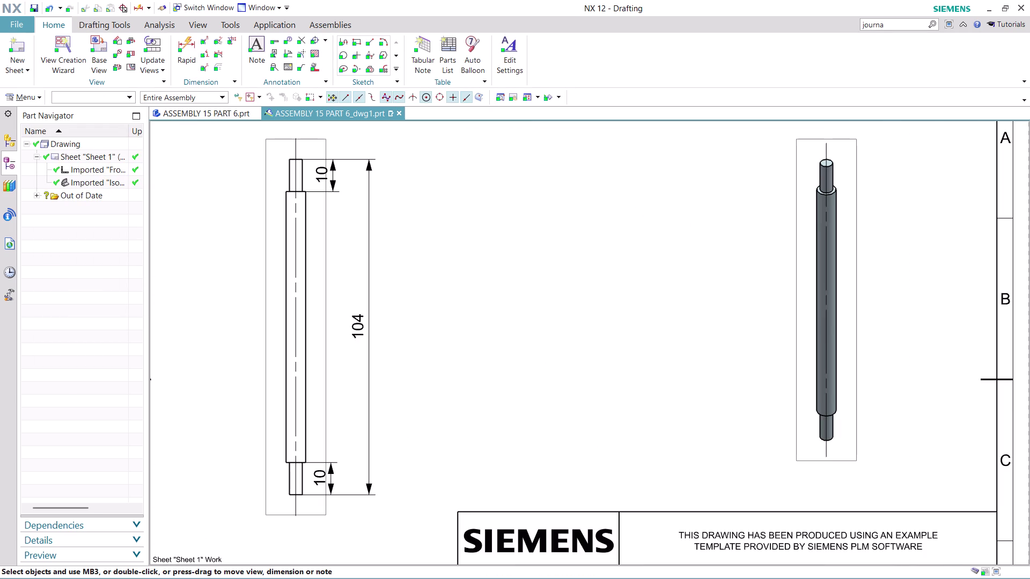
click(194, 44)
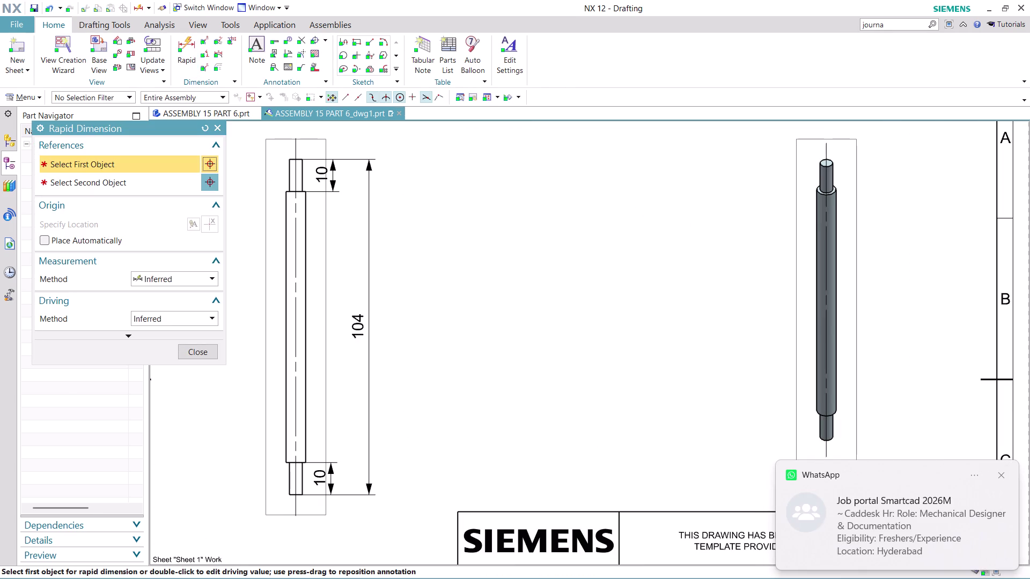
Add a 6 width dimension across the top step, placed above it.
scroll(up, 3)
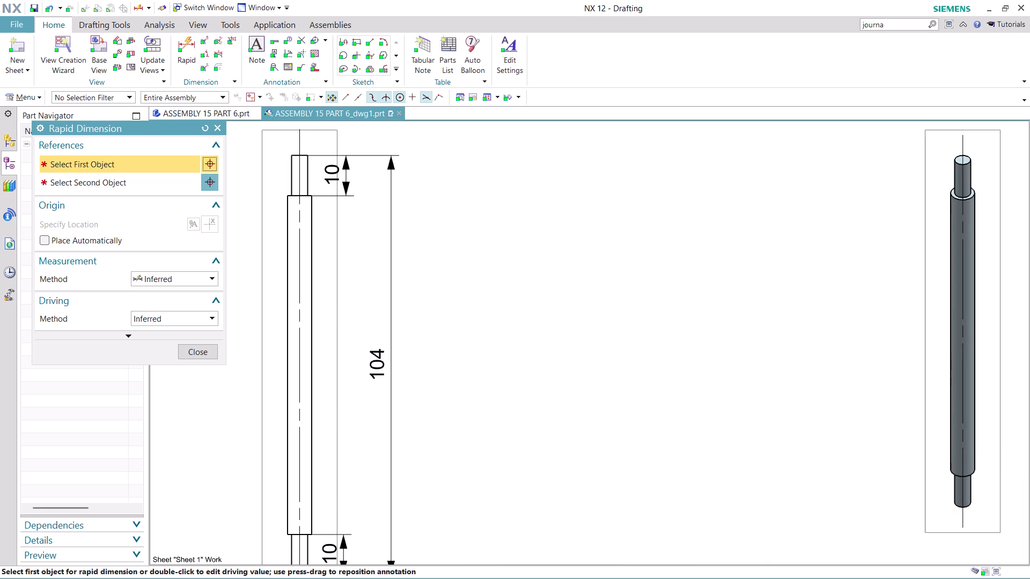
middle_drag(495, 237, 572, 358)
scroll(up, 3)
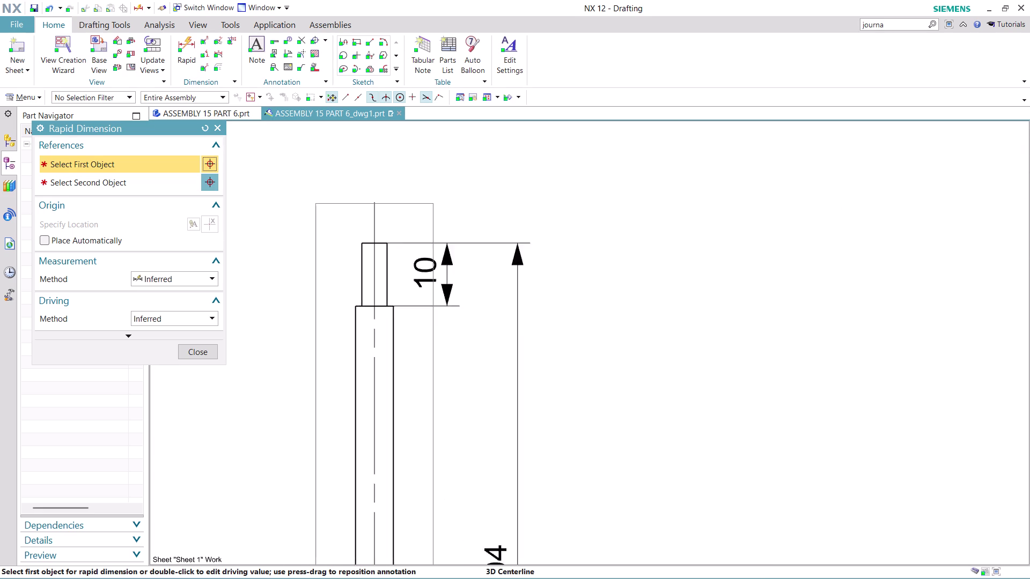
scroll(up, 3)
click(353, 302)
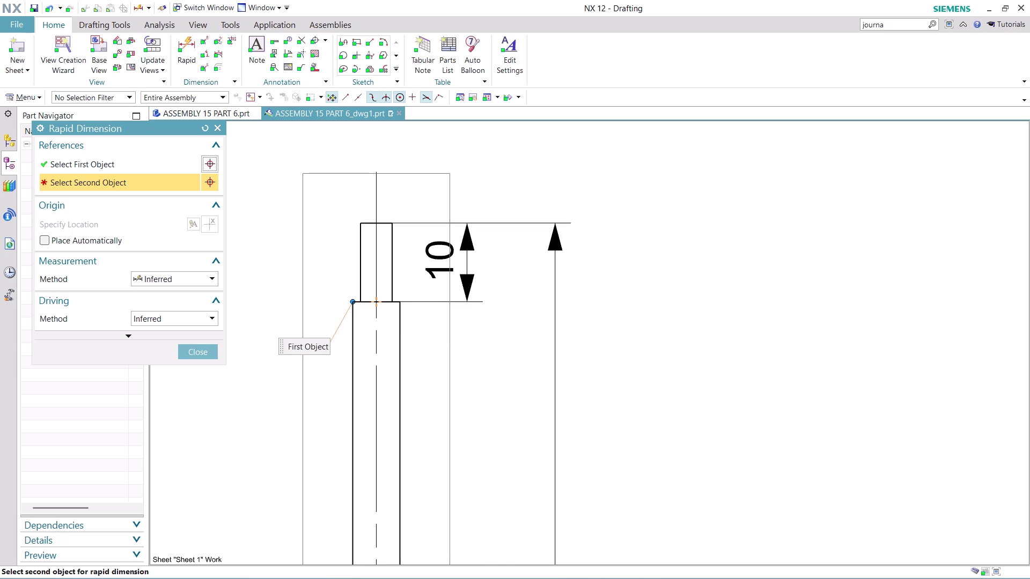
click(400, 303)
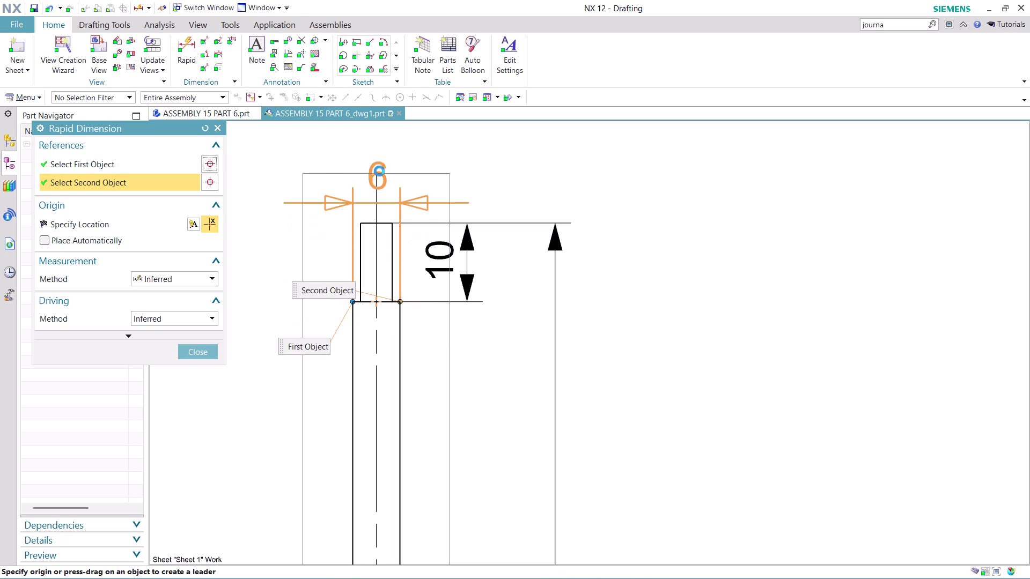
click(389, 144)
Dimension the lower end's two edges as 4, placed below the pin.
scroll(down, 3)
scroll(down, 3)
scroll(up, 3)
scroll(up, 3)
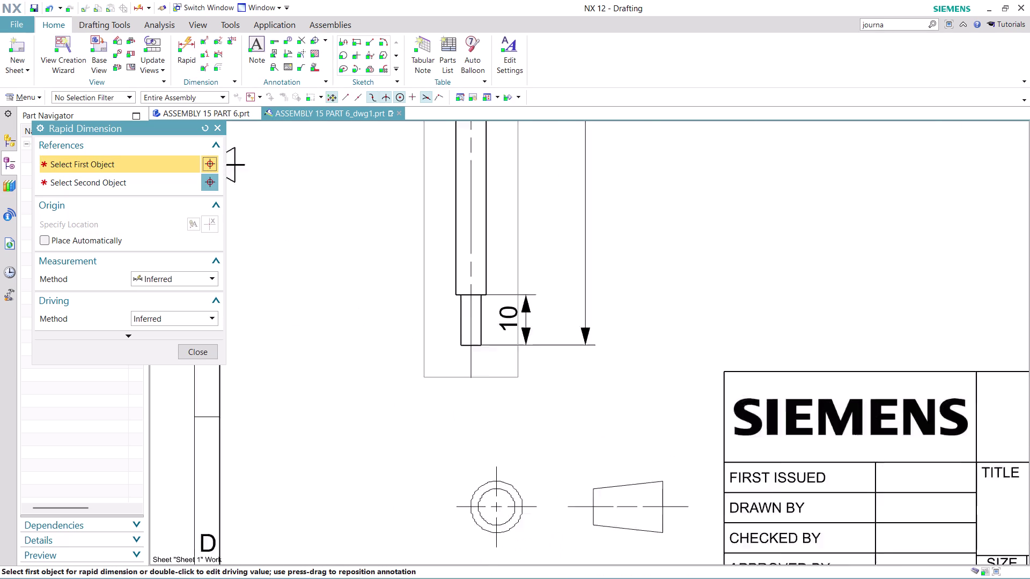
scroll(up, 3)
scroll(up, 3)
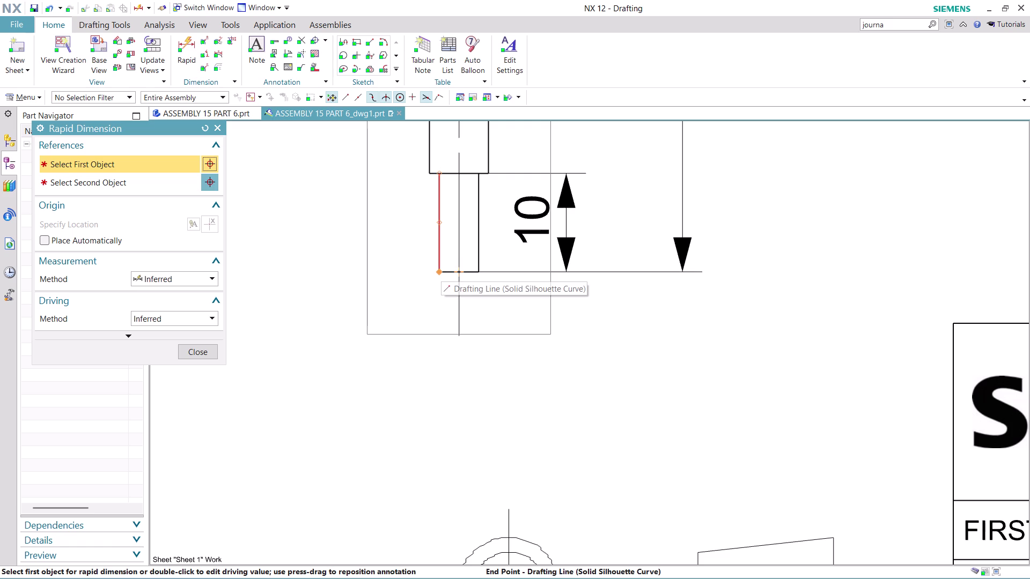
click(437, 273)
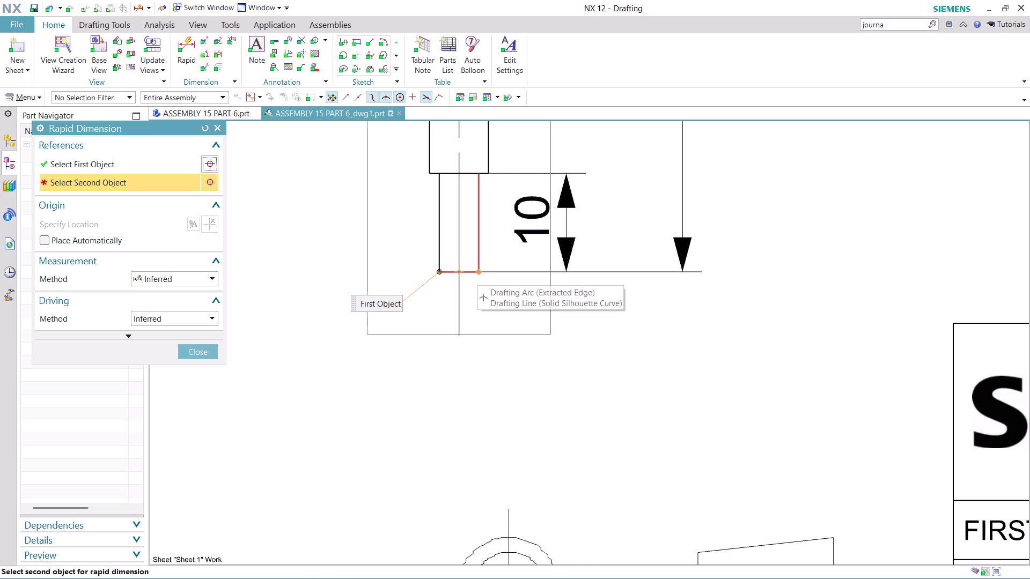
click(480, 271)
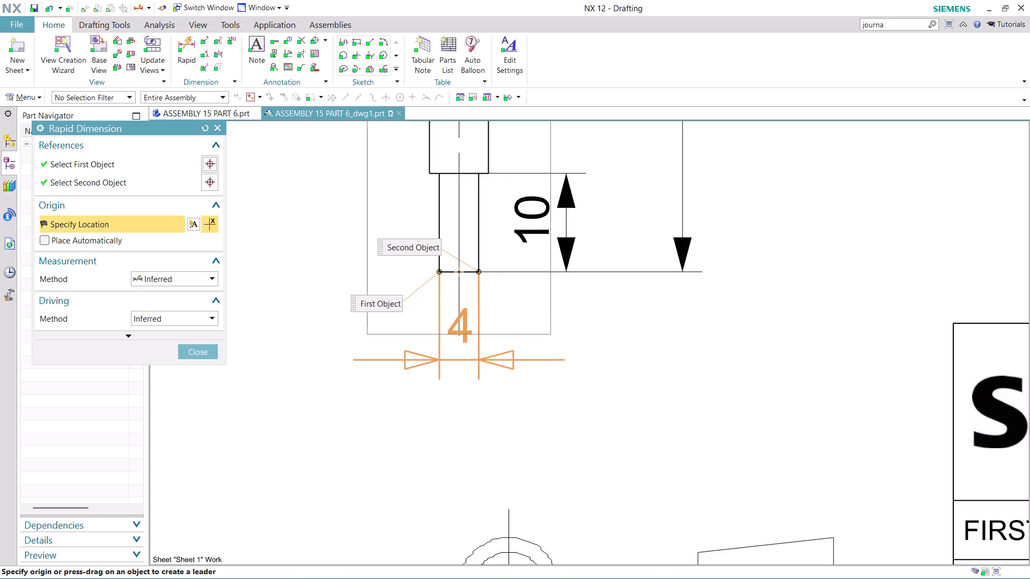
click(463, 337)
scroll(down, 3)
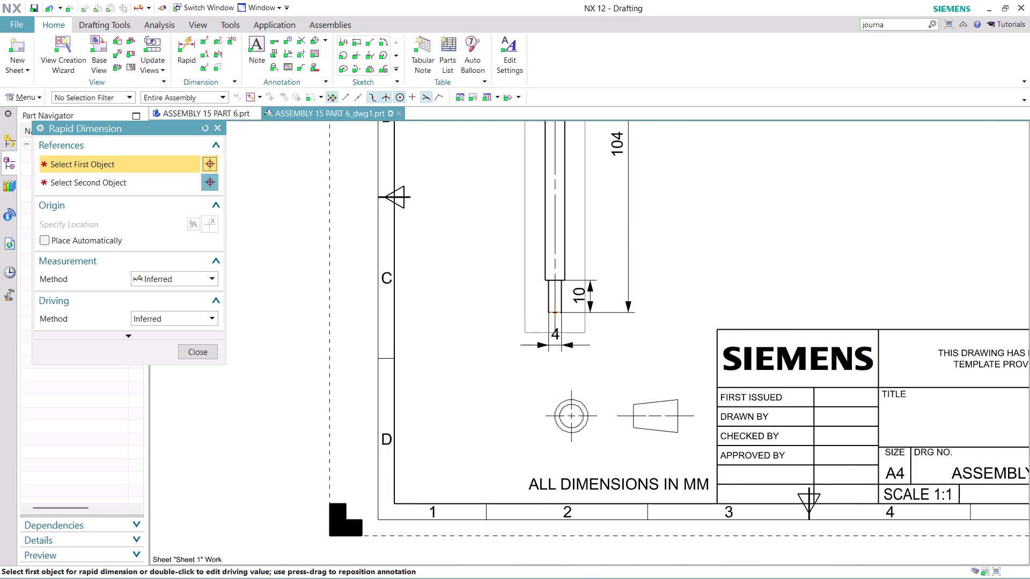
scroll(down, 3)
scroll(up, 3)
middle_drag(738, 219, 679, 266)
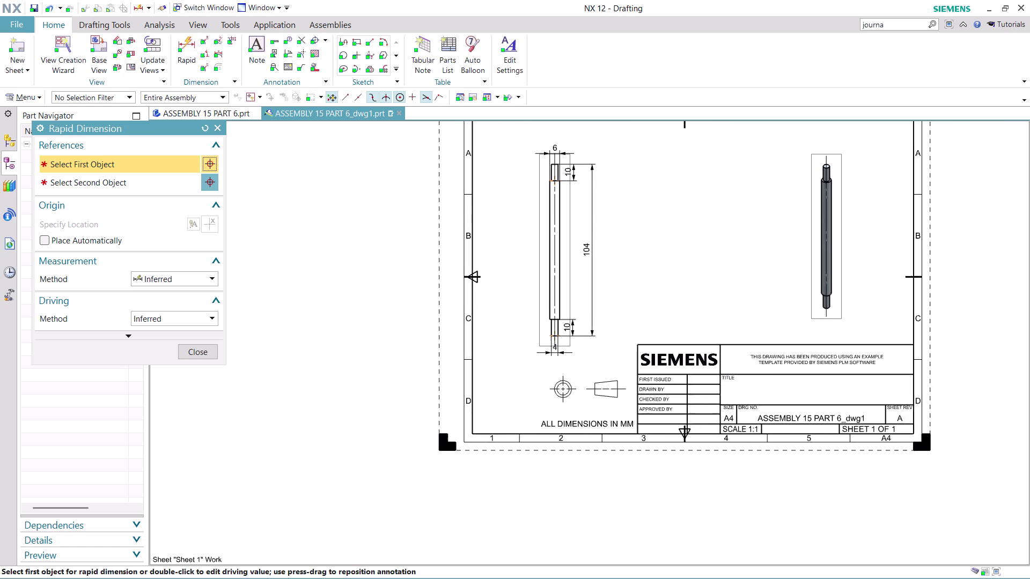
Drag the 4 diameter dimension into its final spot below the lower end.
middle_drag(679, 266, 594, 269)
drag(488, 351, 492, 360)
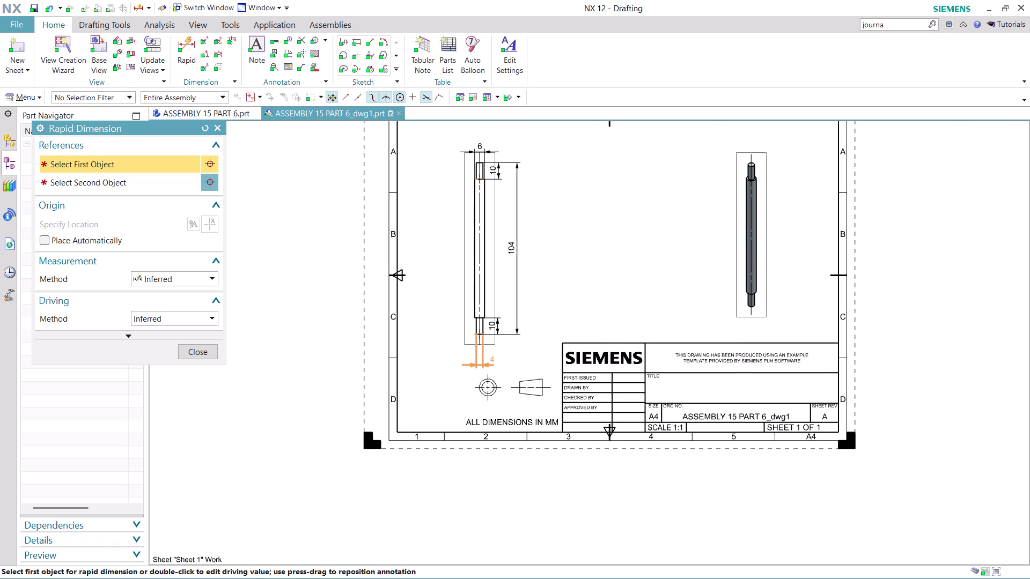
drag(492, 359, 480, 361)
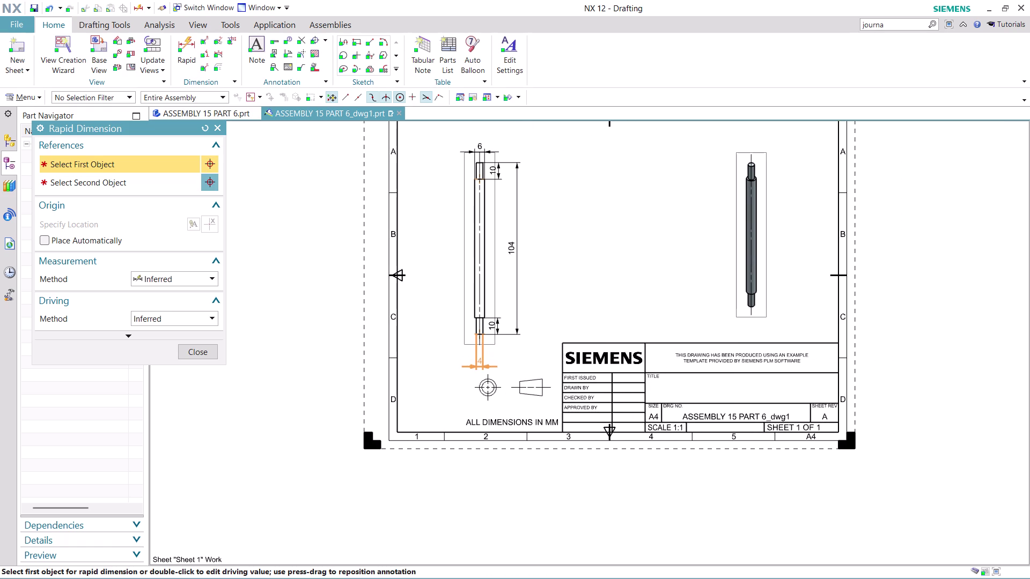
drag(480, 360, 478, 367)
scroll(down, 3)
drag(507, 365, 506, 355)
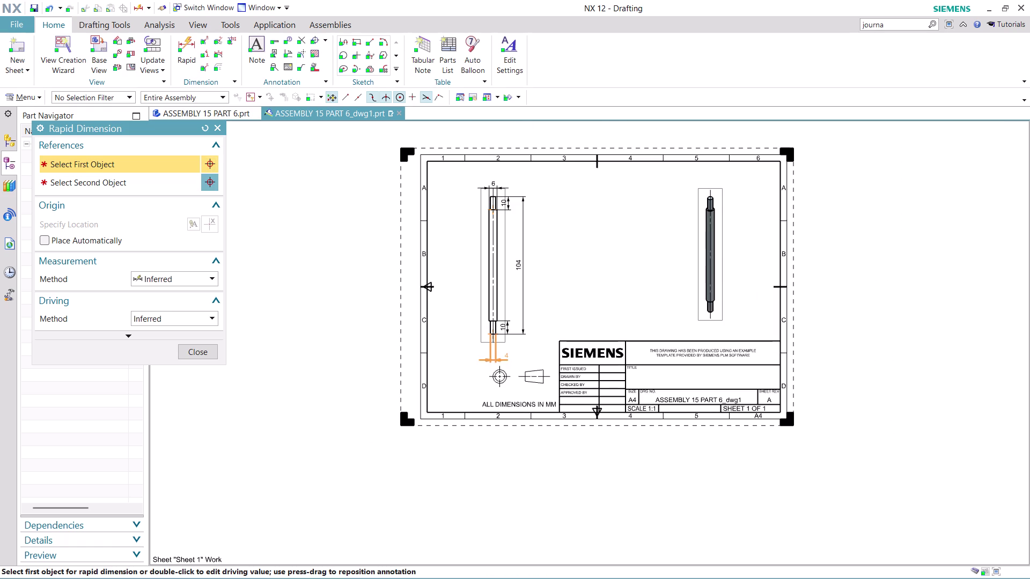
drag(506, 355, 493, 354)
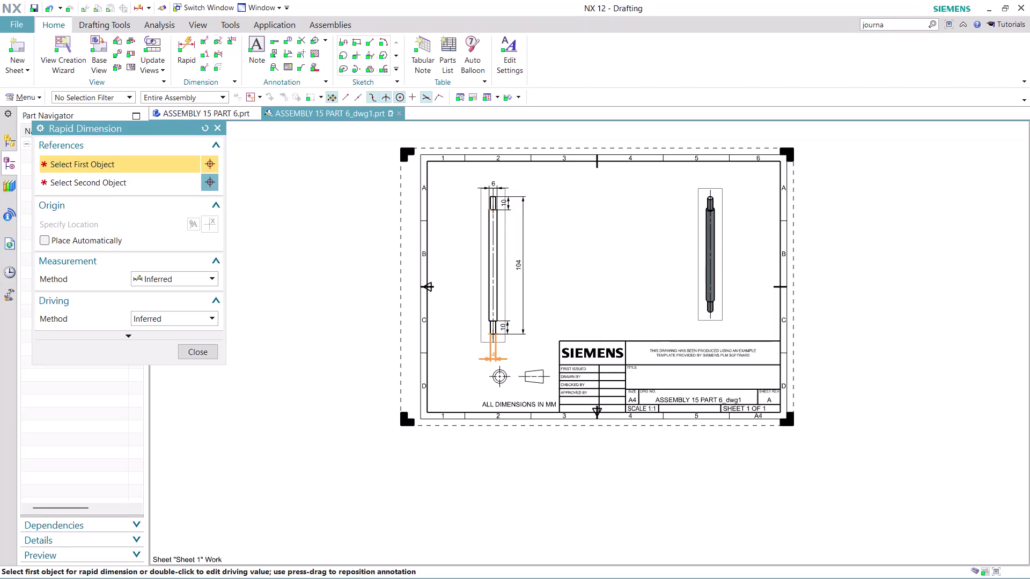
drag(493, 355, 492, 351)
scroll(down, 3)
scroll(up, 3)
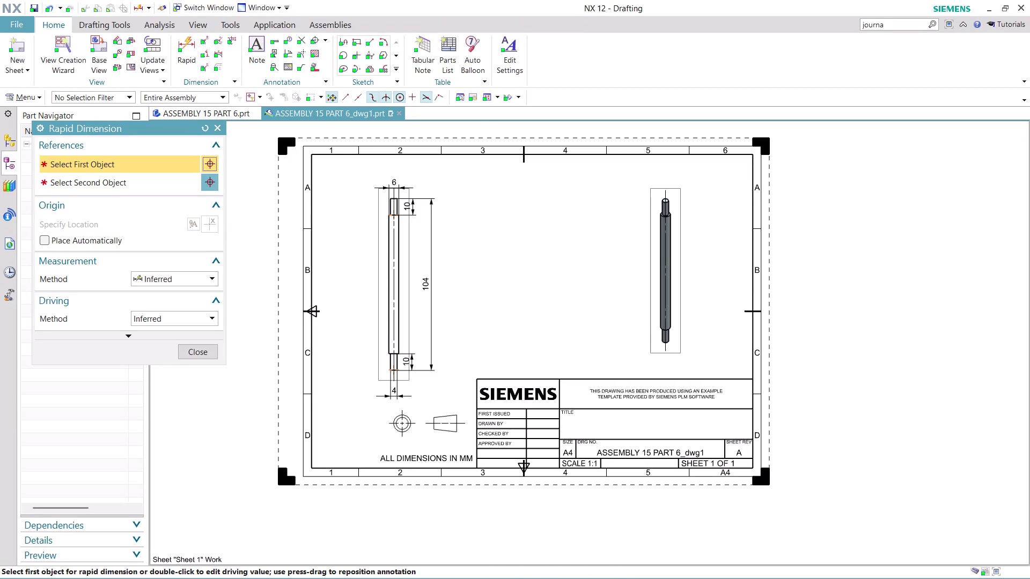
Close Rapid Dimension and shift the front view slightly right on the sheet.
drag(407, 318, 415, 302)
click(212, 350)
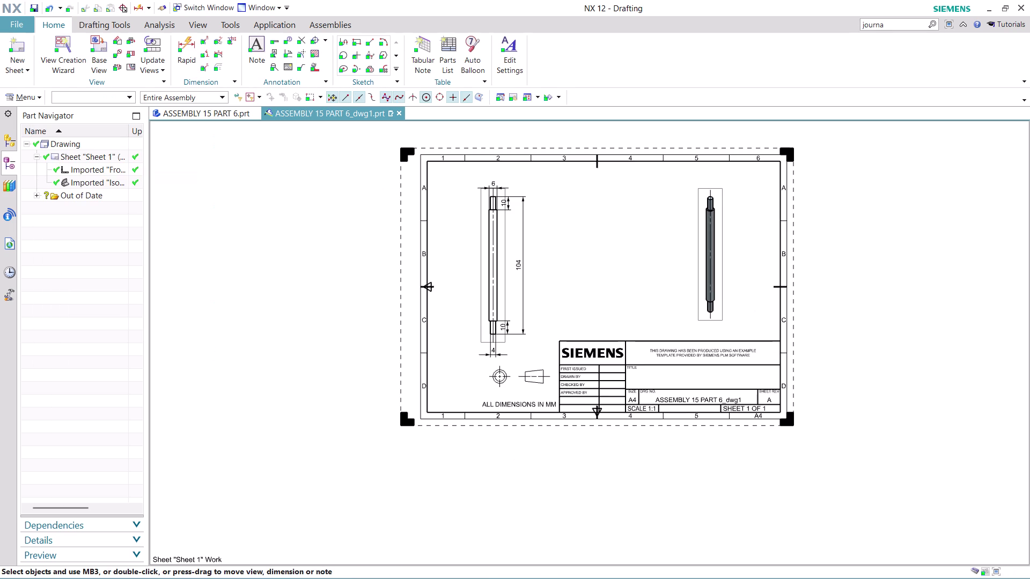
drag(502, 297, 539, 287)
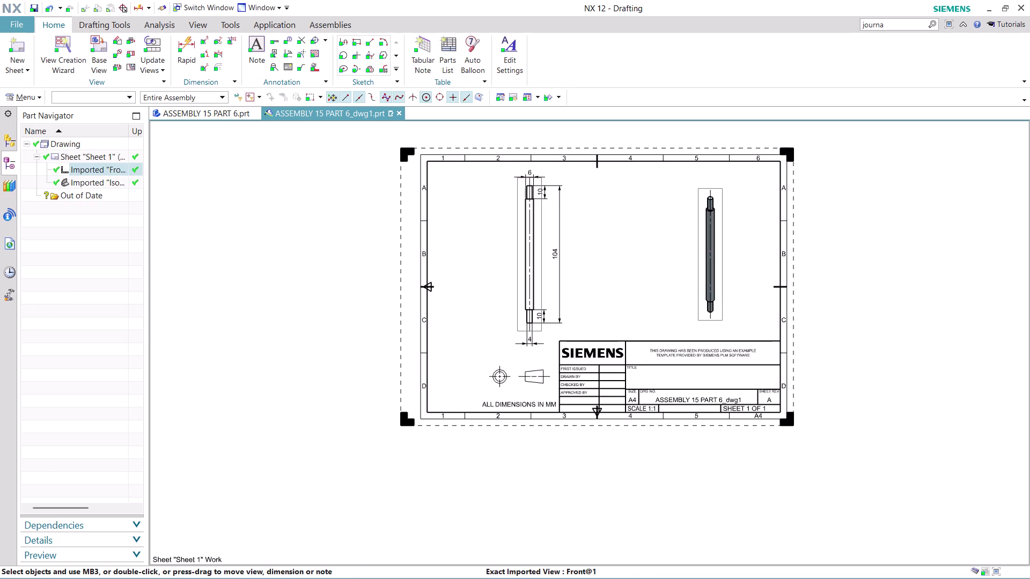
scroll(up, 3)
scroll(down, 3)
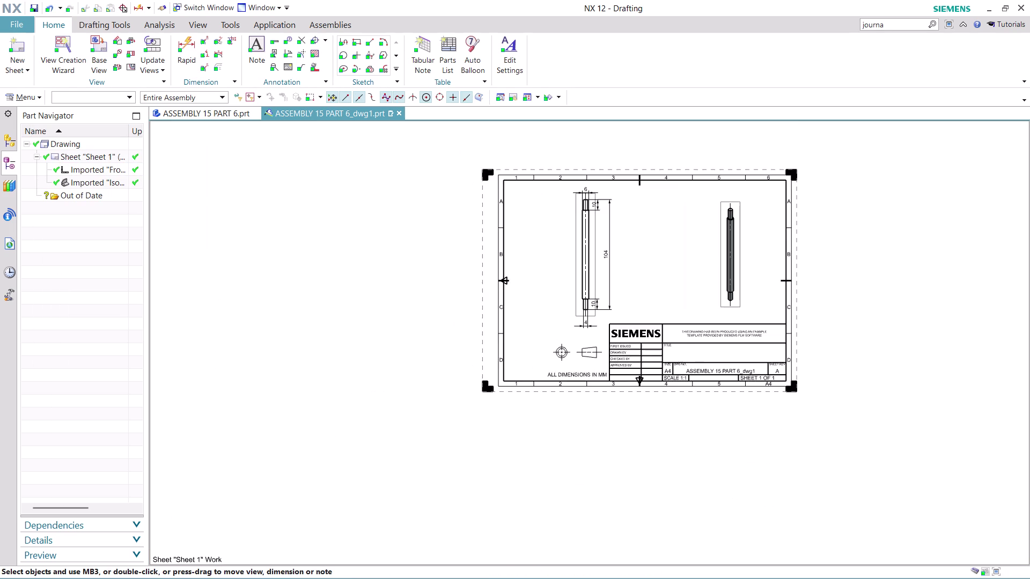
scroll(up, 3)
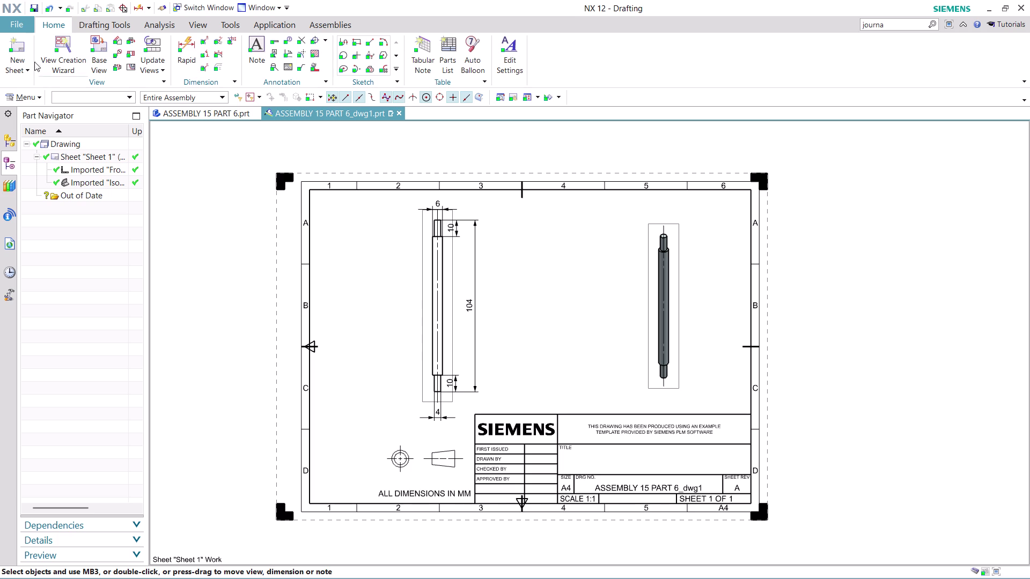
click(24, 22)
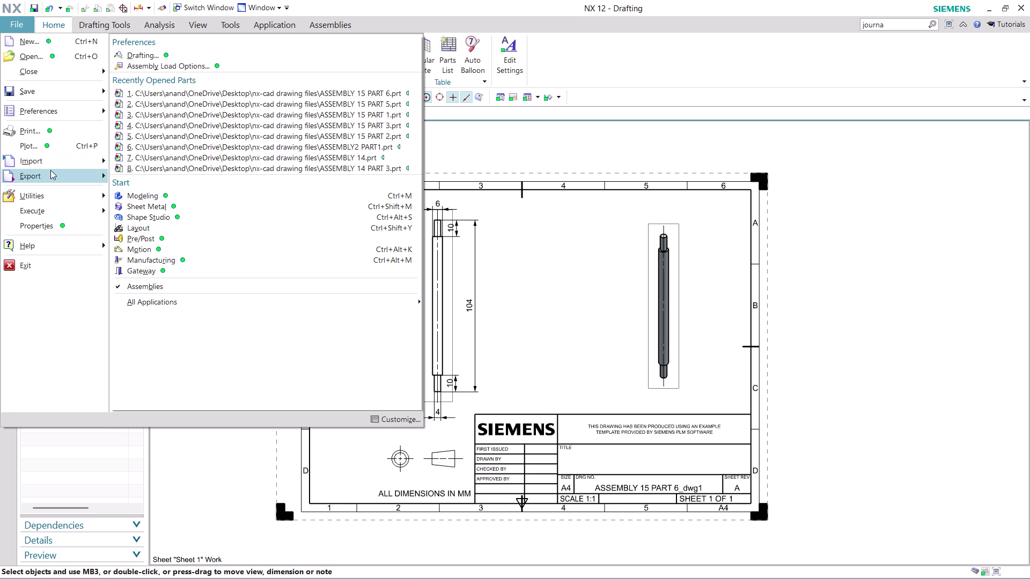
Export the sheet as PDF 'ASSEMBLY 15 PART 6_dwg1' into the nx-cad drawing files folder.
click(197, 97)
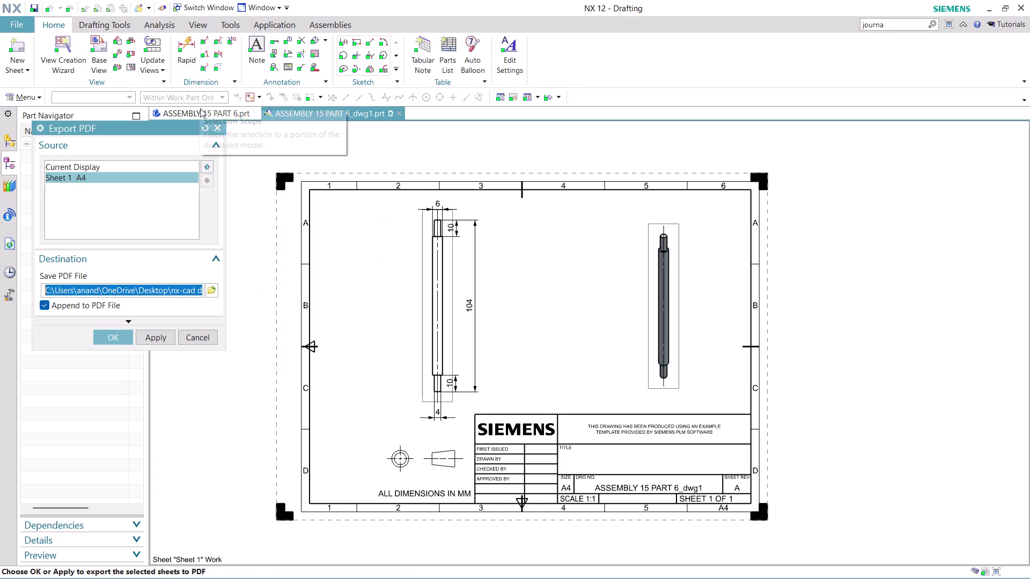
click(208, 285)
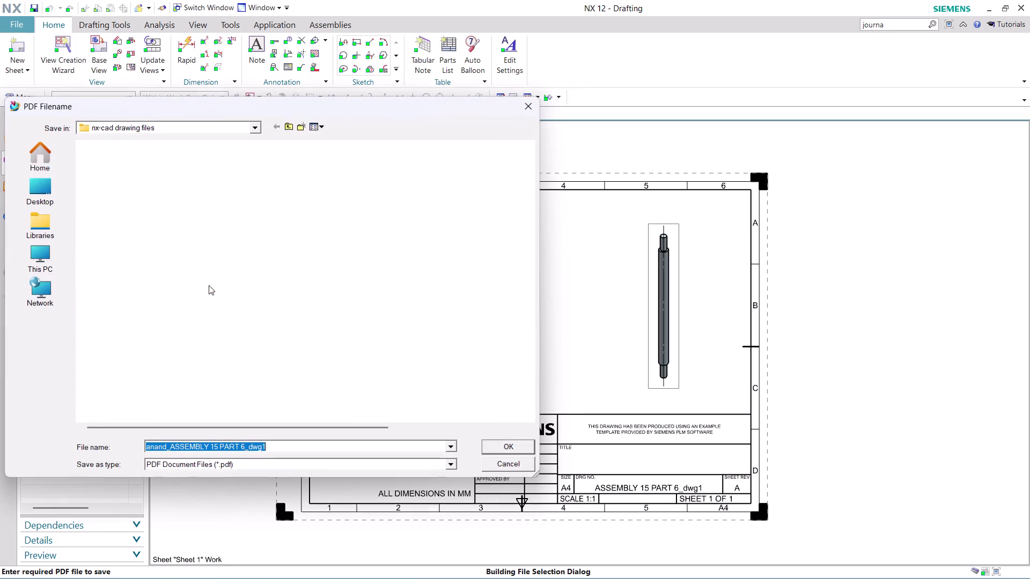
click(171, 446)
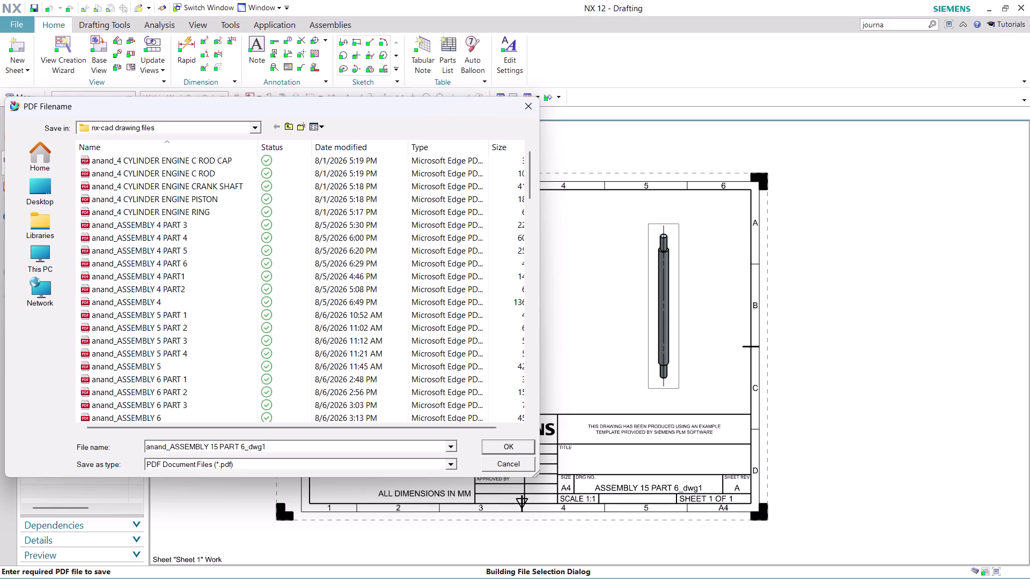
key(BackSpace)
key(BackSpace)
key(BackSpace)
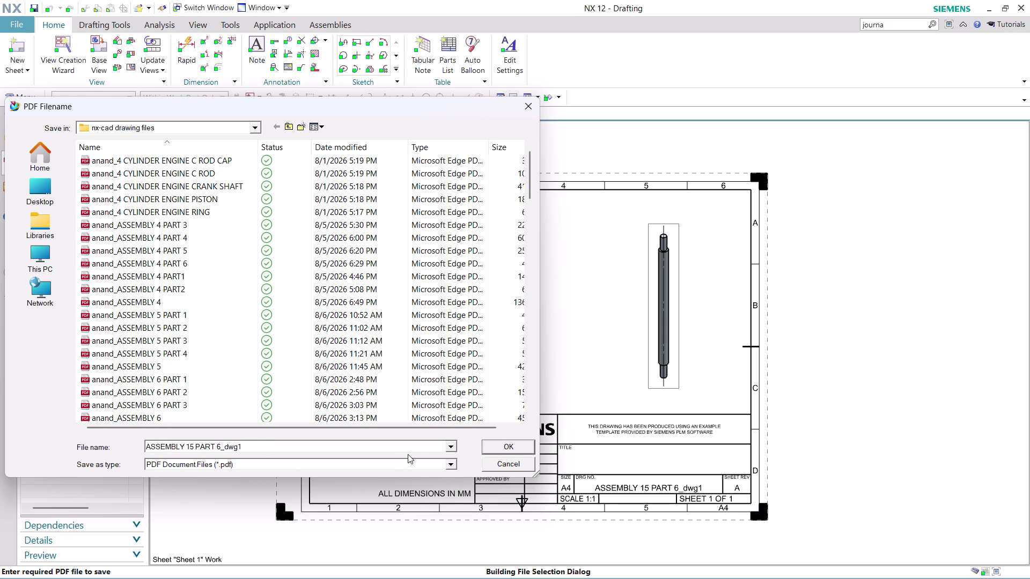
click(503, 446)
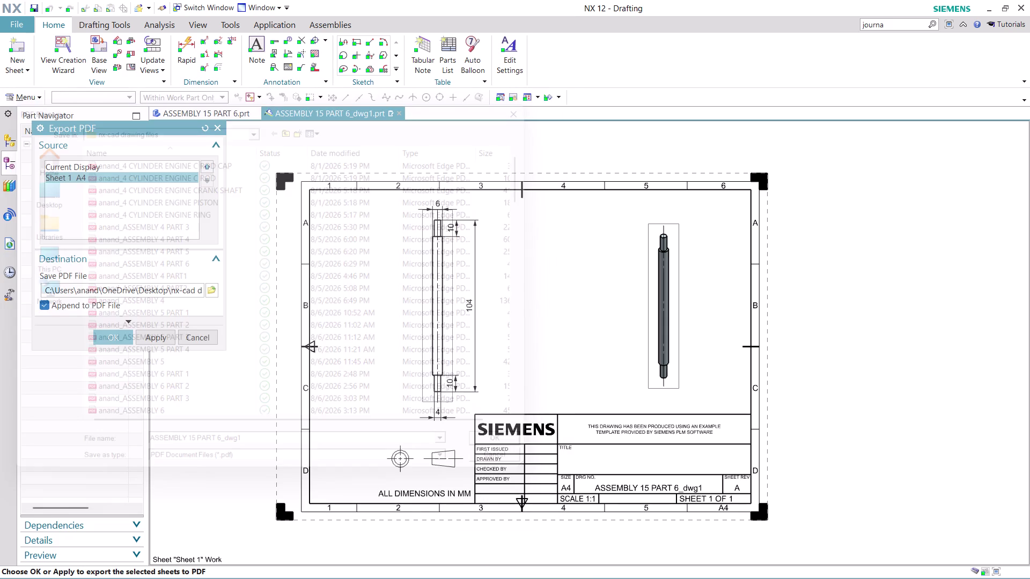
click(117, 339)
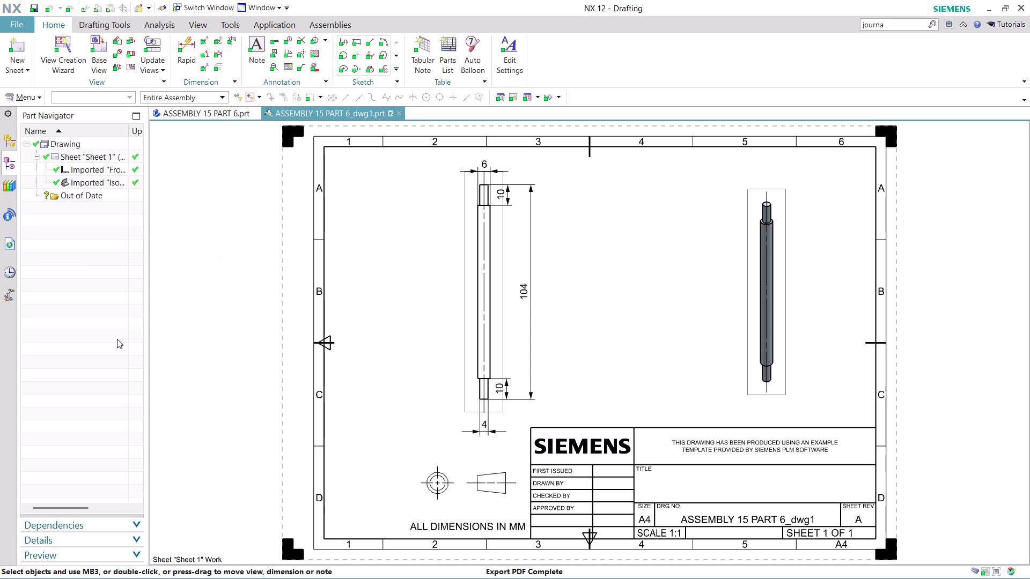
click(215, 118)
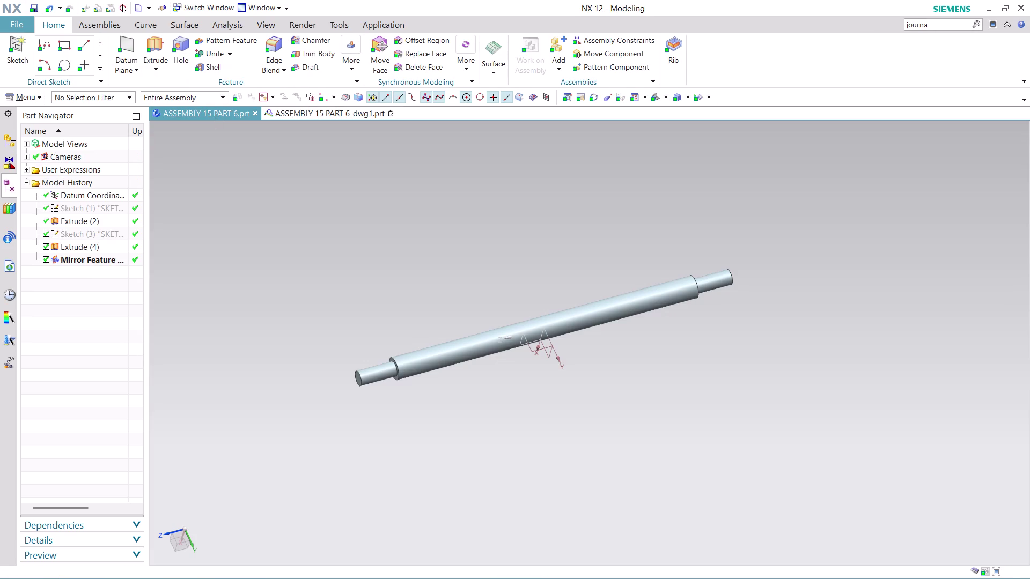
Return to the ASSEMBLY 15 PART 6.prt Modeling part and search commands for 'journa'.
click(341, 115)
click(203, 111)
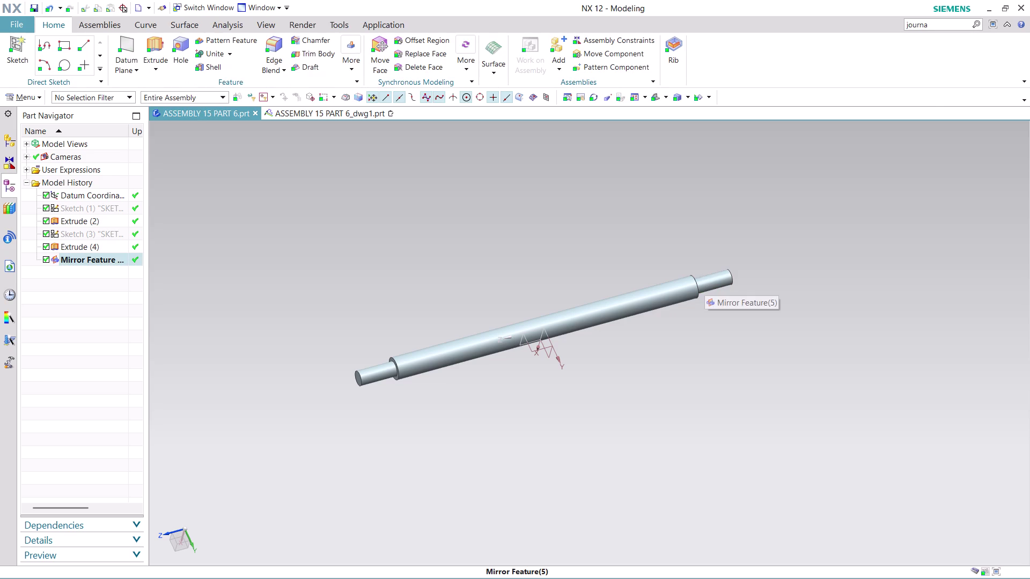
click(950, 26)
click(949, 26)
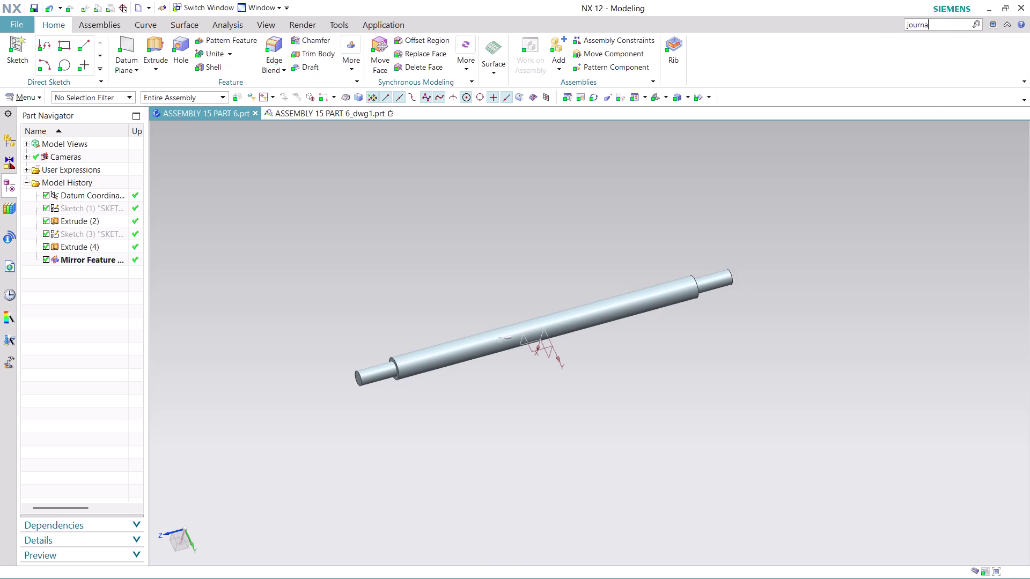
click(949, 26)
Stop journal recording from the 'journa' search results, then close Command Finder.
key(Return)
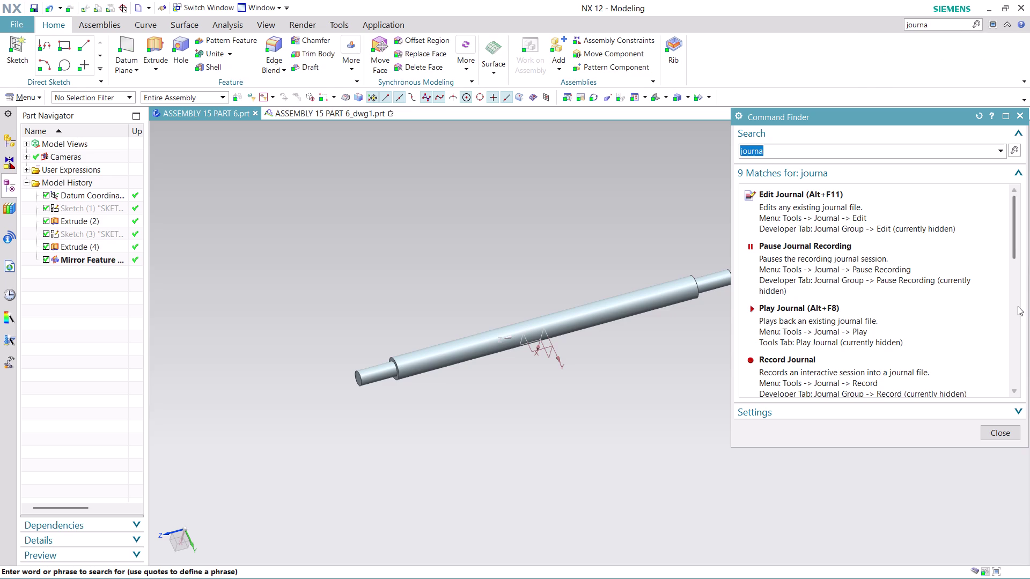
scroll(down, 3)
scroll(down, 3)
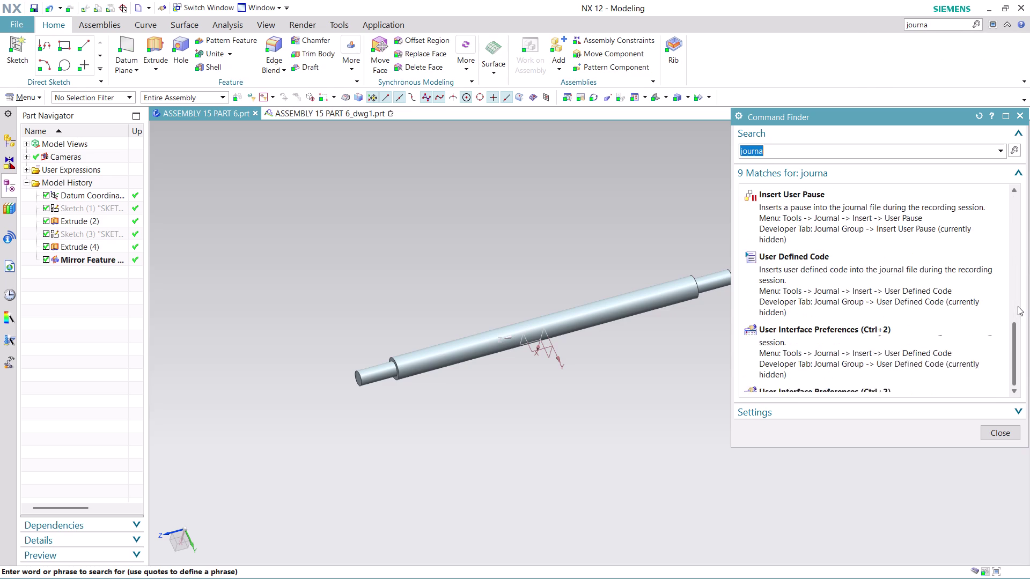
scroll(up, 3)
scroll(up, 3)
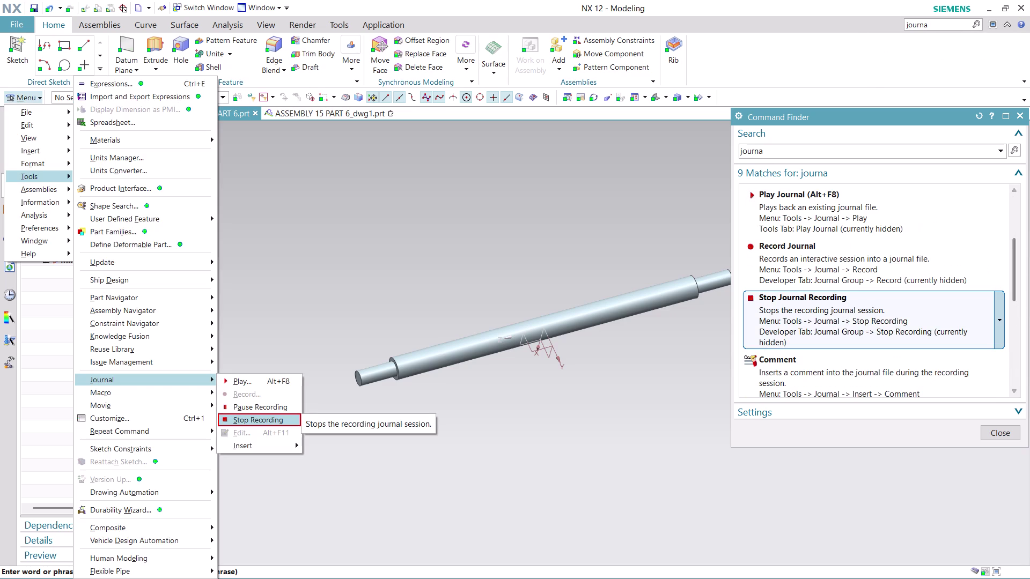
click(812, 314)
click(813, 314)
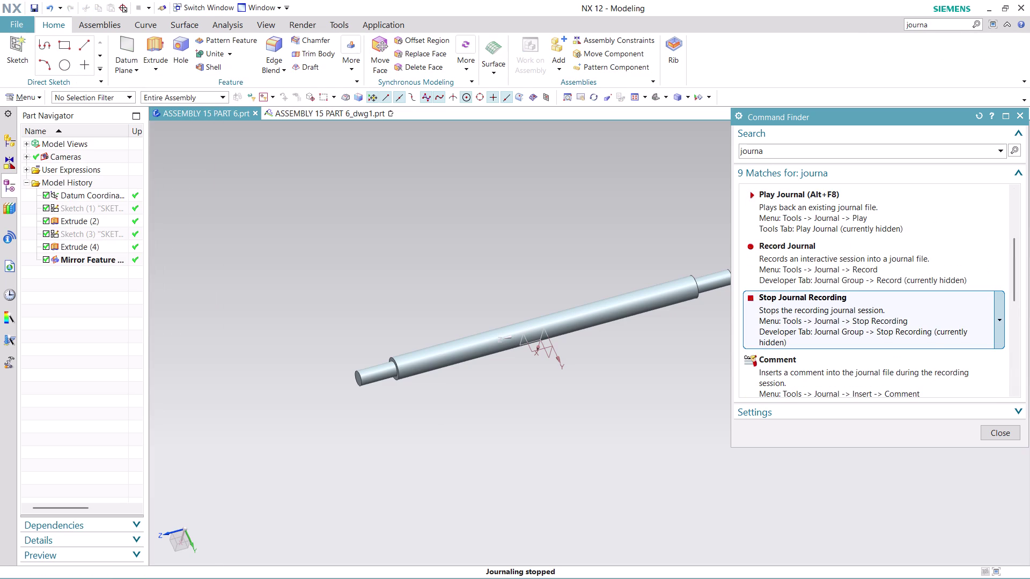
click(812, 314)
click(1011, 435)
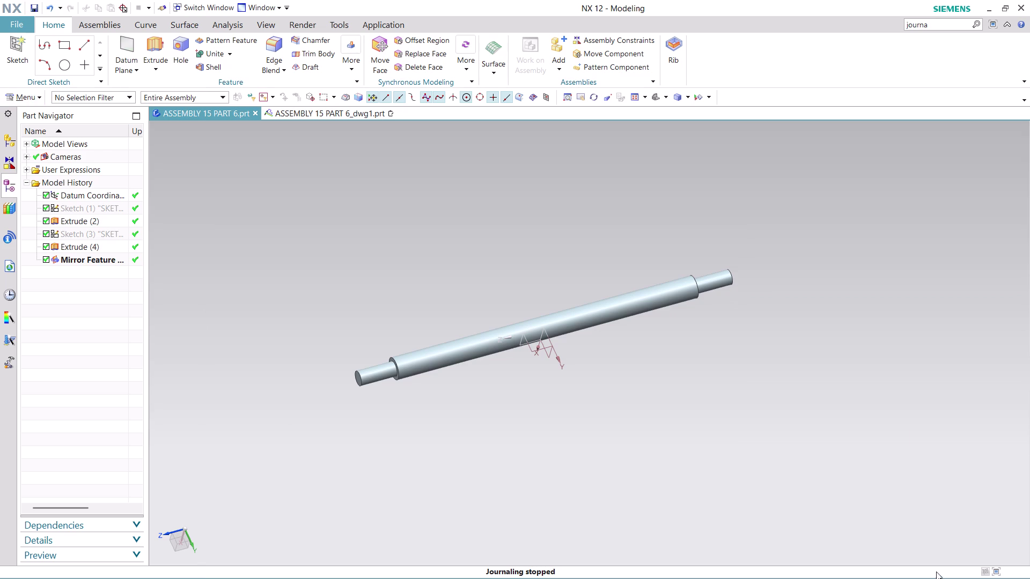